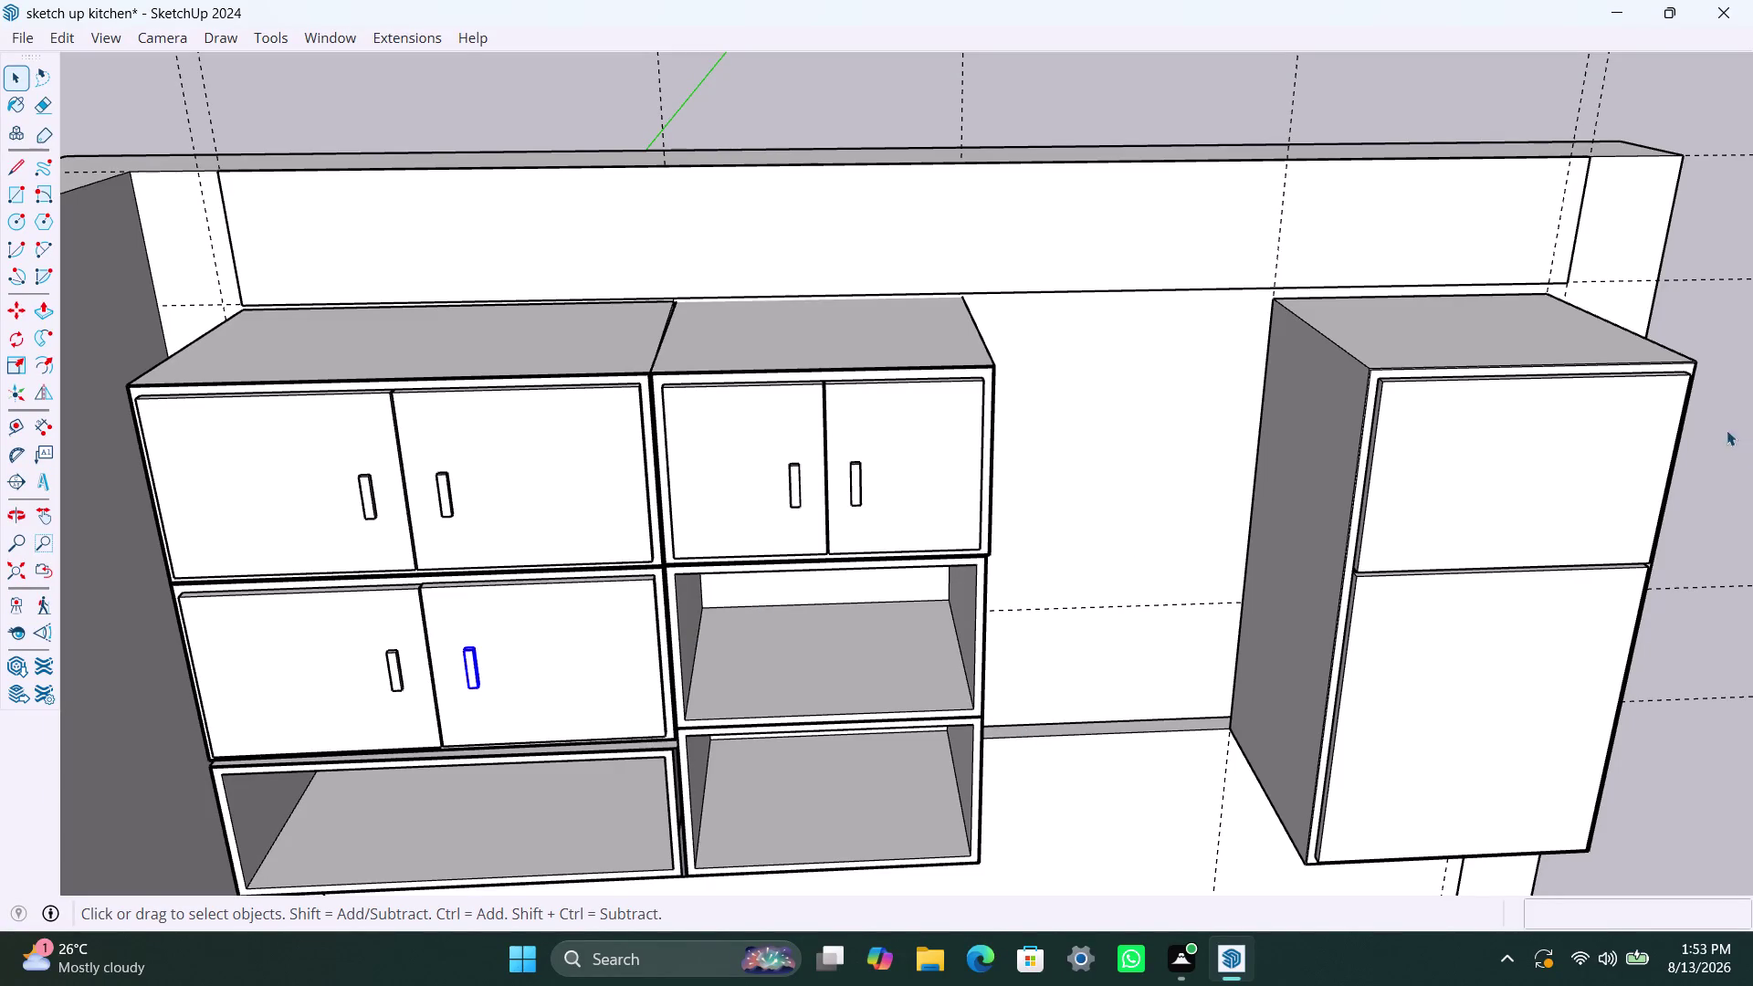
Clear the selection, pan across the wall cabinets and orbit toward the countertop and drawers.
click(1725, 322)
scroll(down, 3)
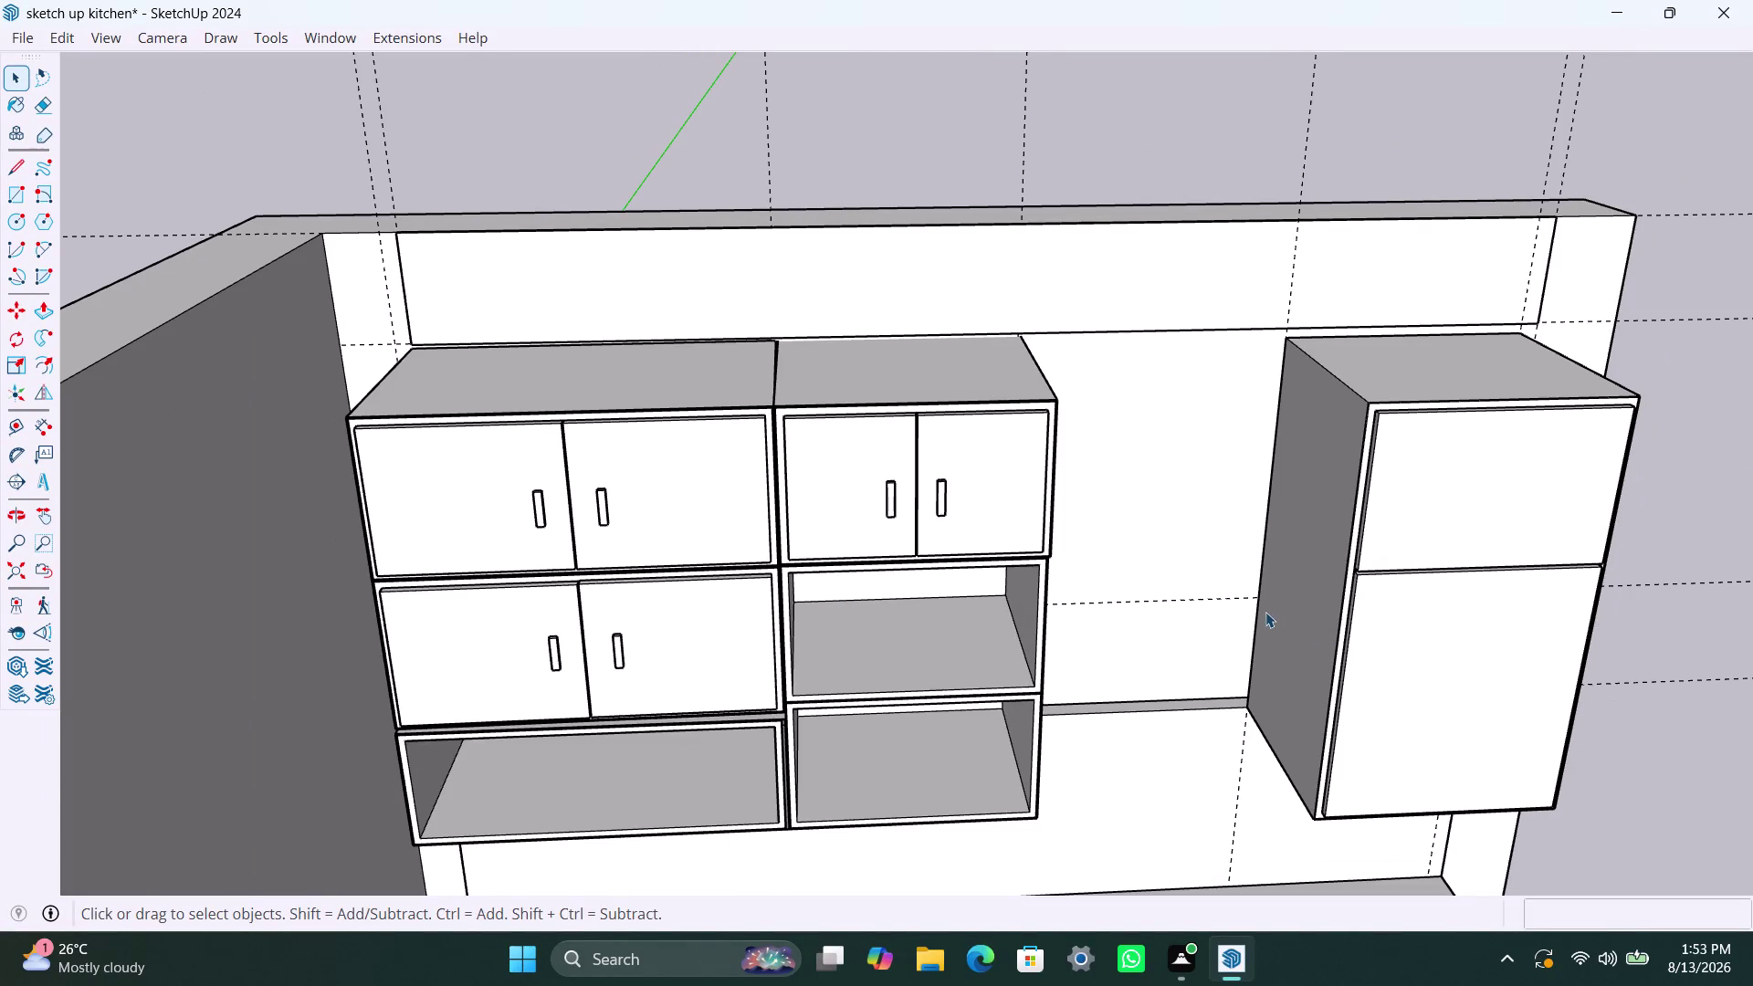
middle_drag(1265, 610, 1010, 545)
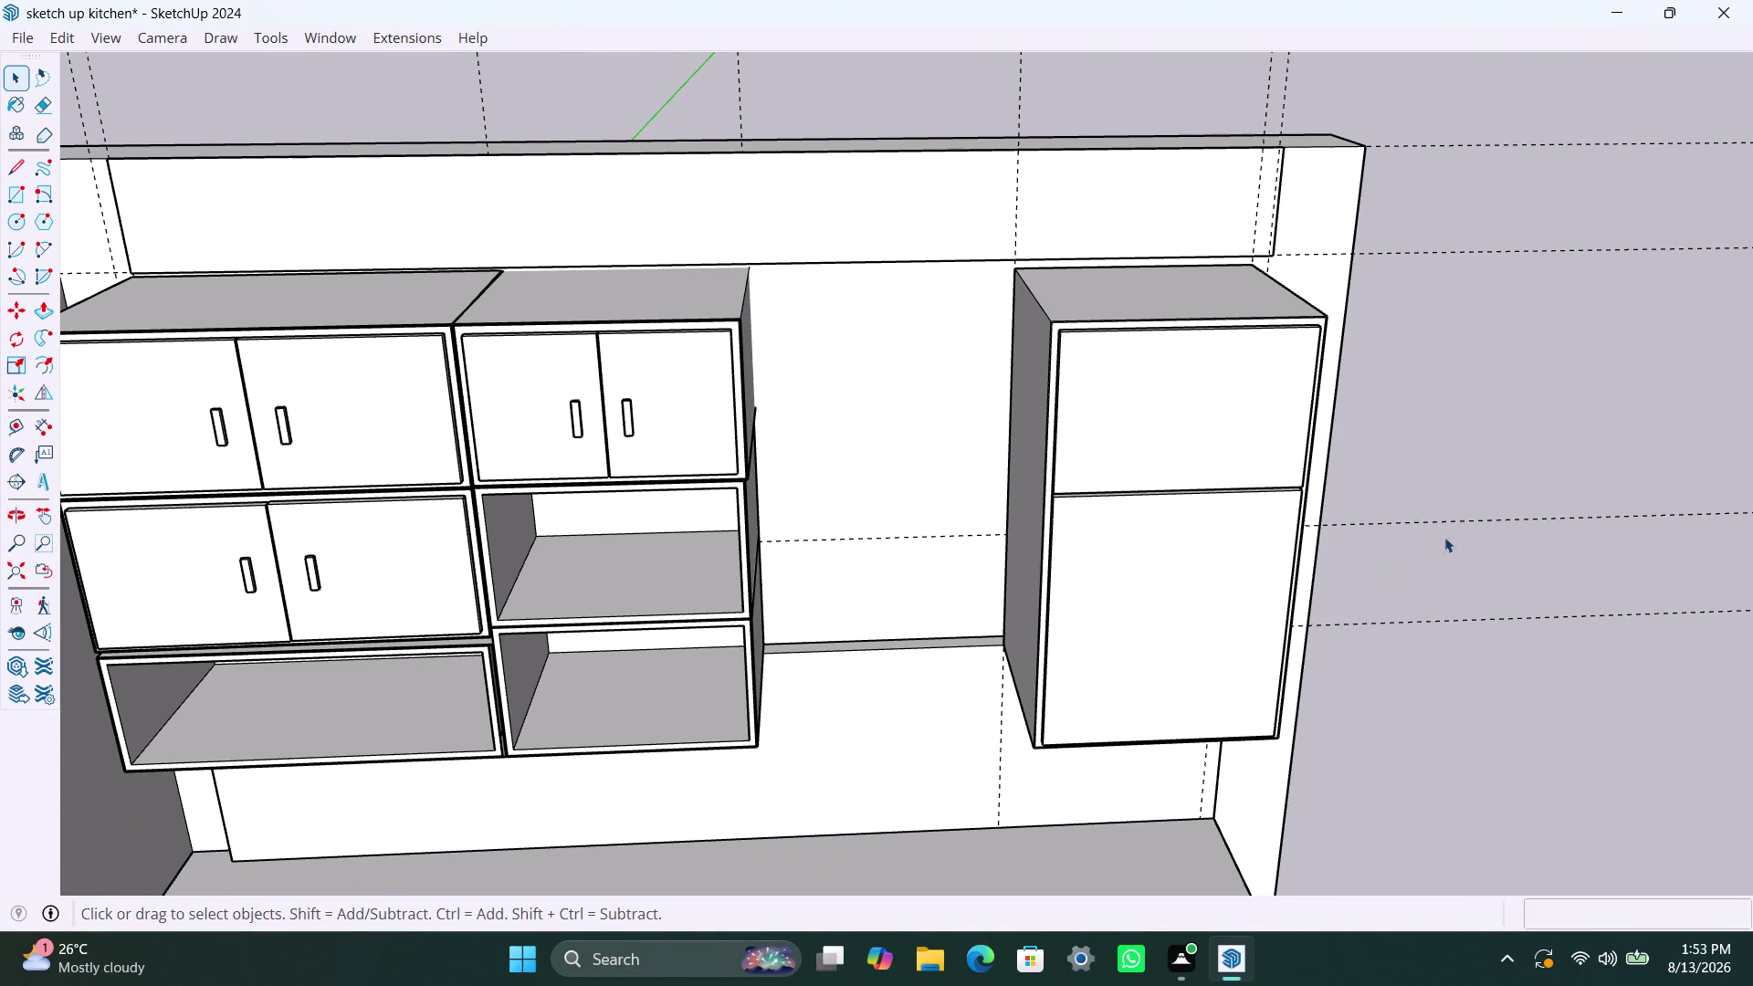
scroll(up, 3)
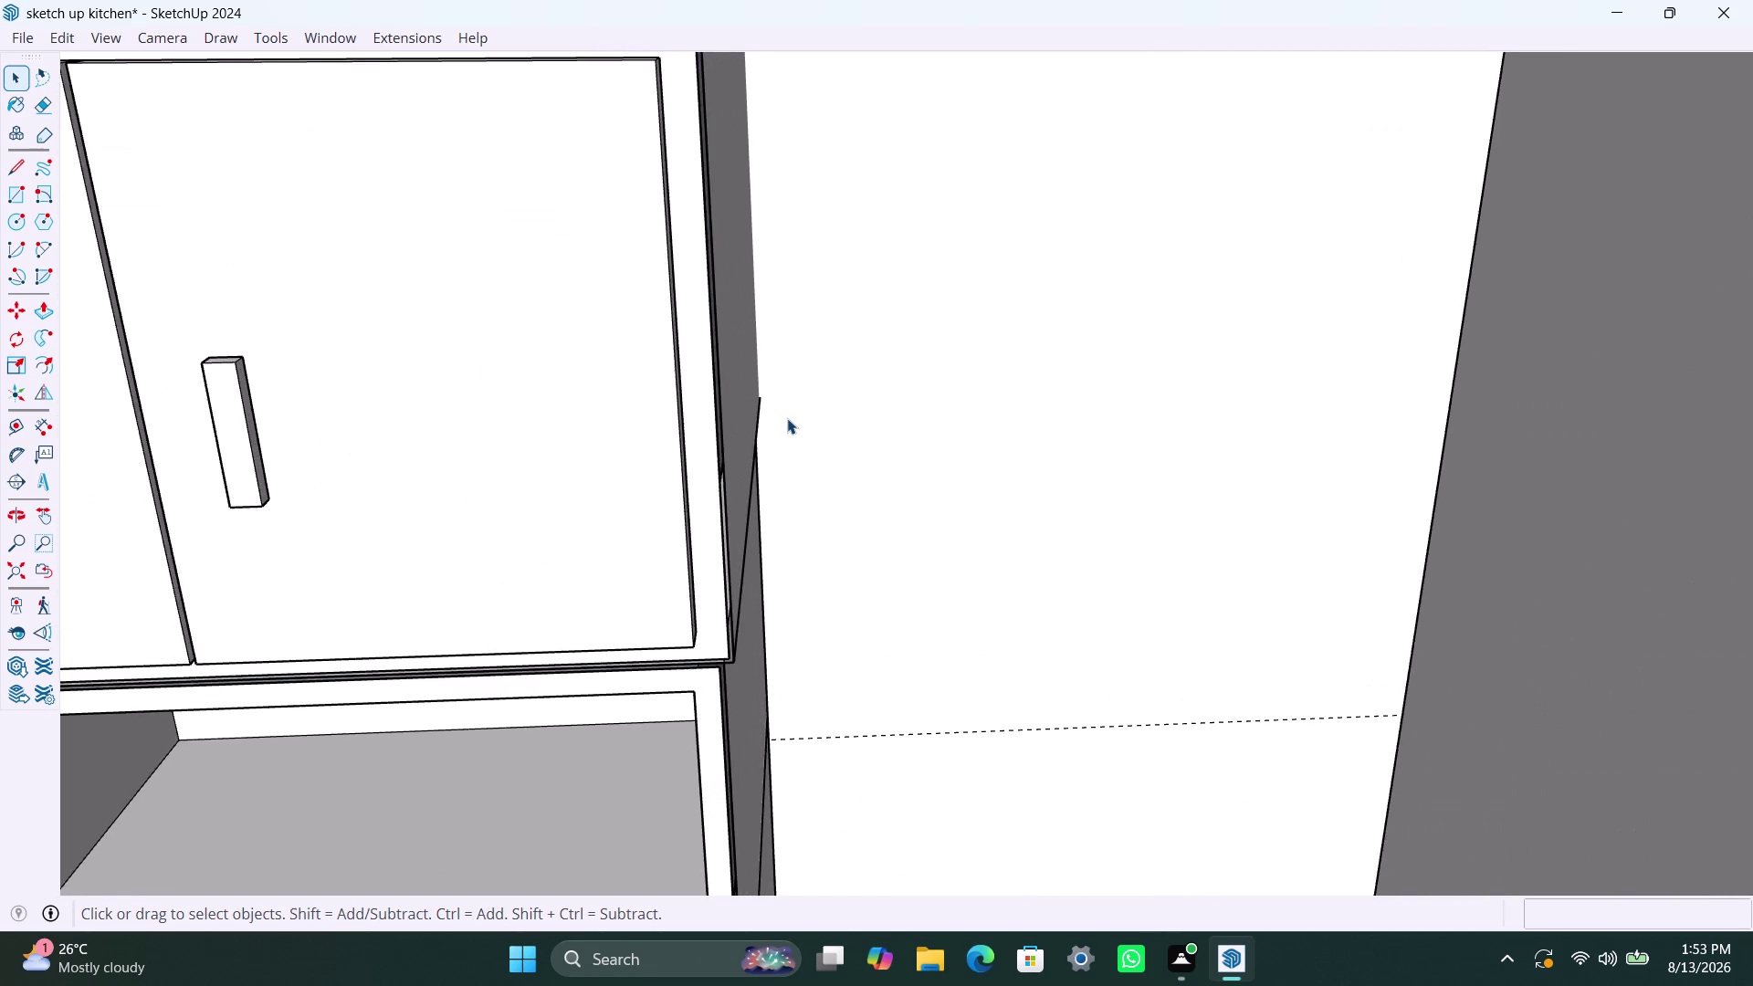
scroll(down, 3)
scroll(down, 3)
scroll(down, 3)
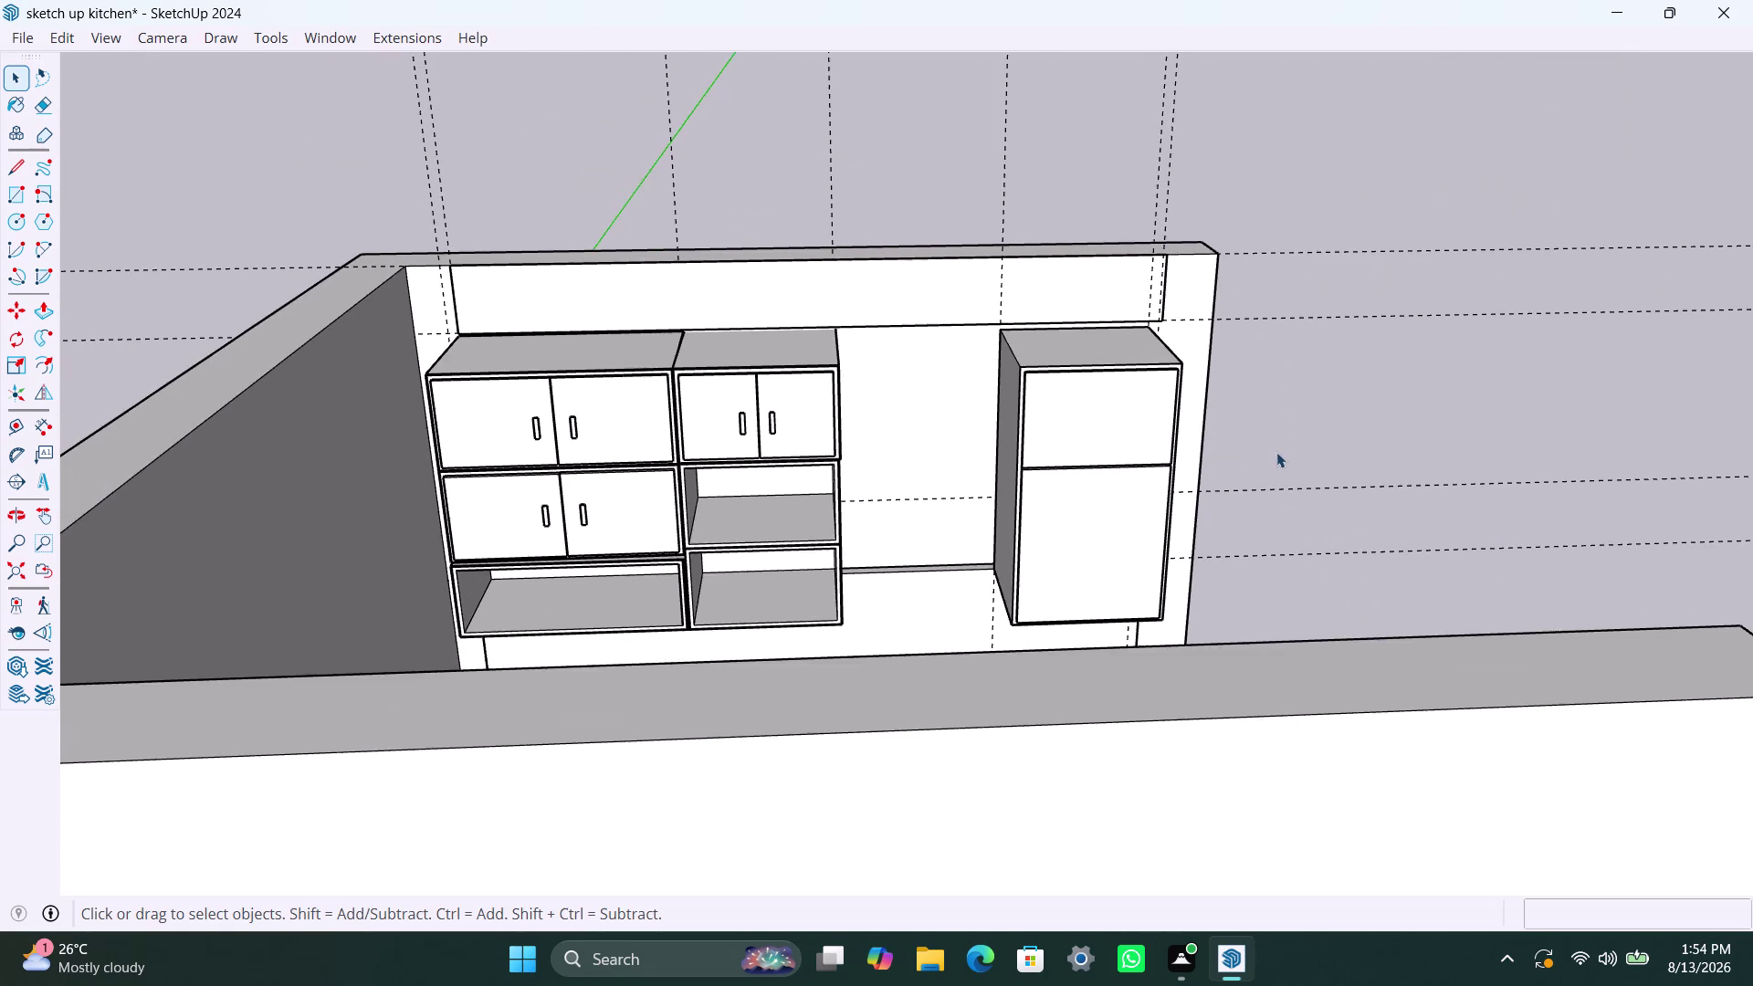
middle_drag(1277, 452, 1159, 544)
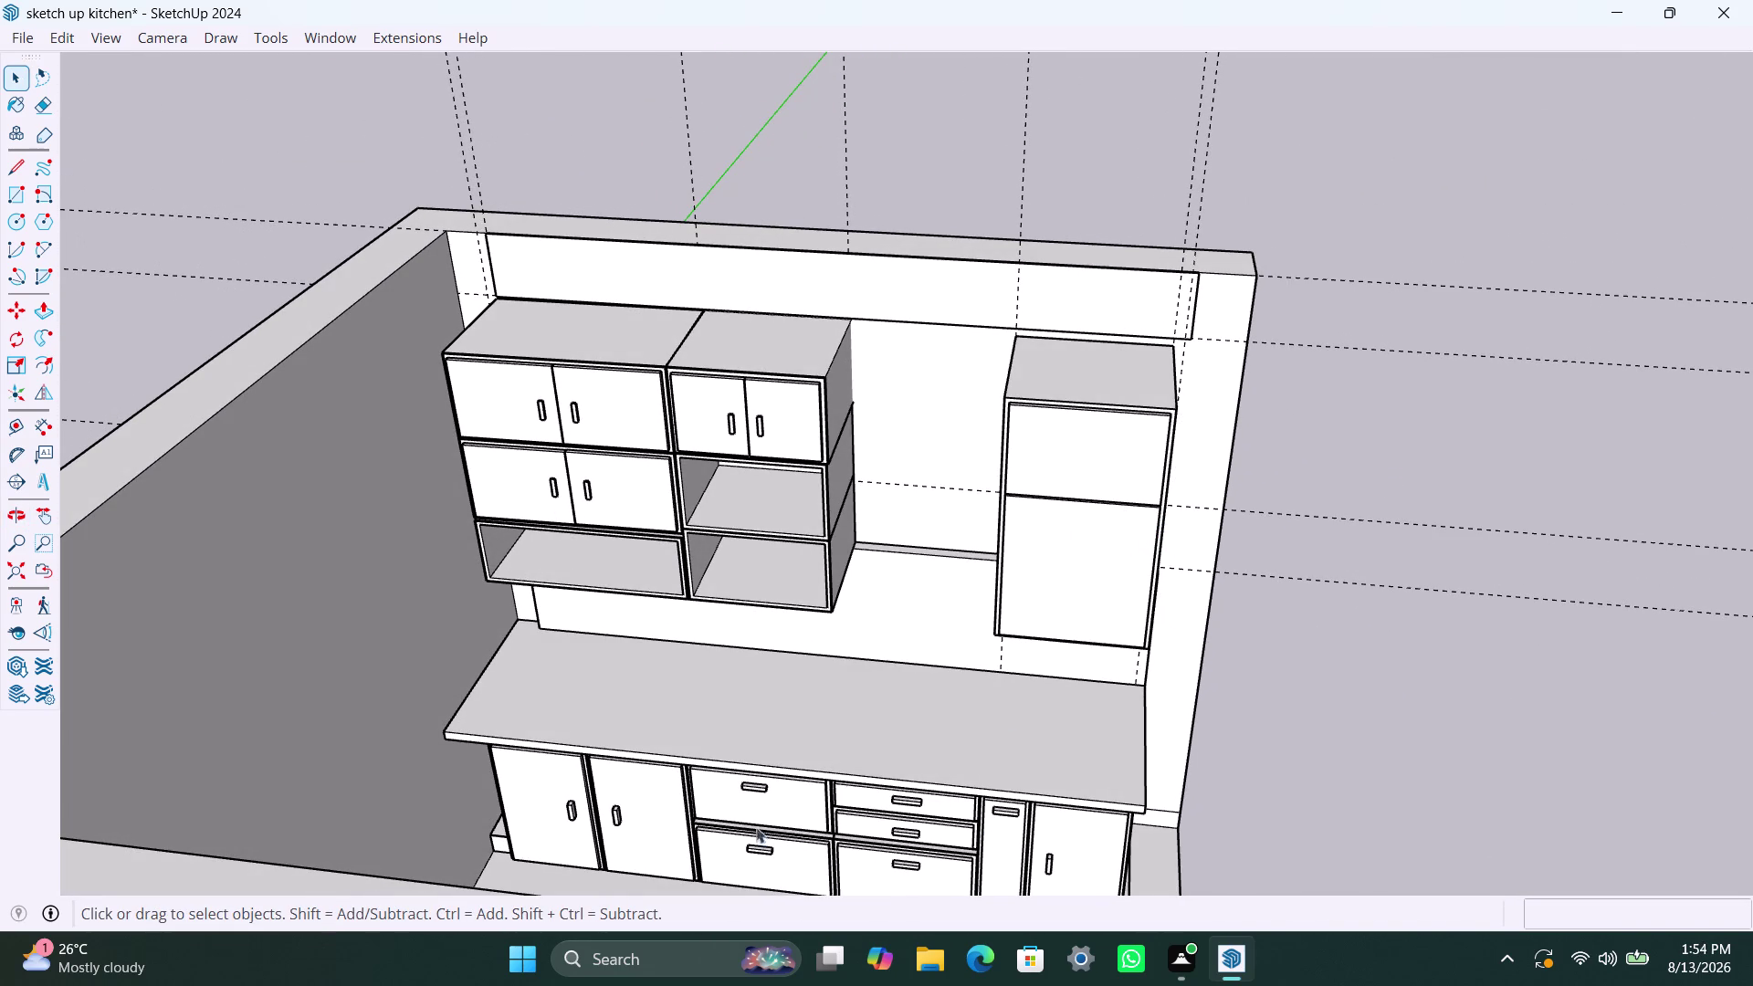
Orbit higher for an overview of the kitchen and bring up the Edit menu.
scroll(down, 3)
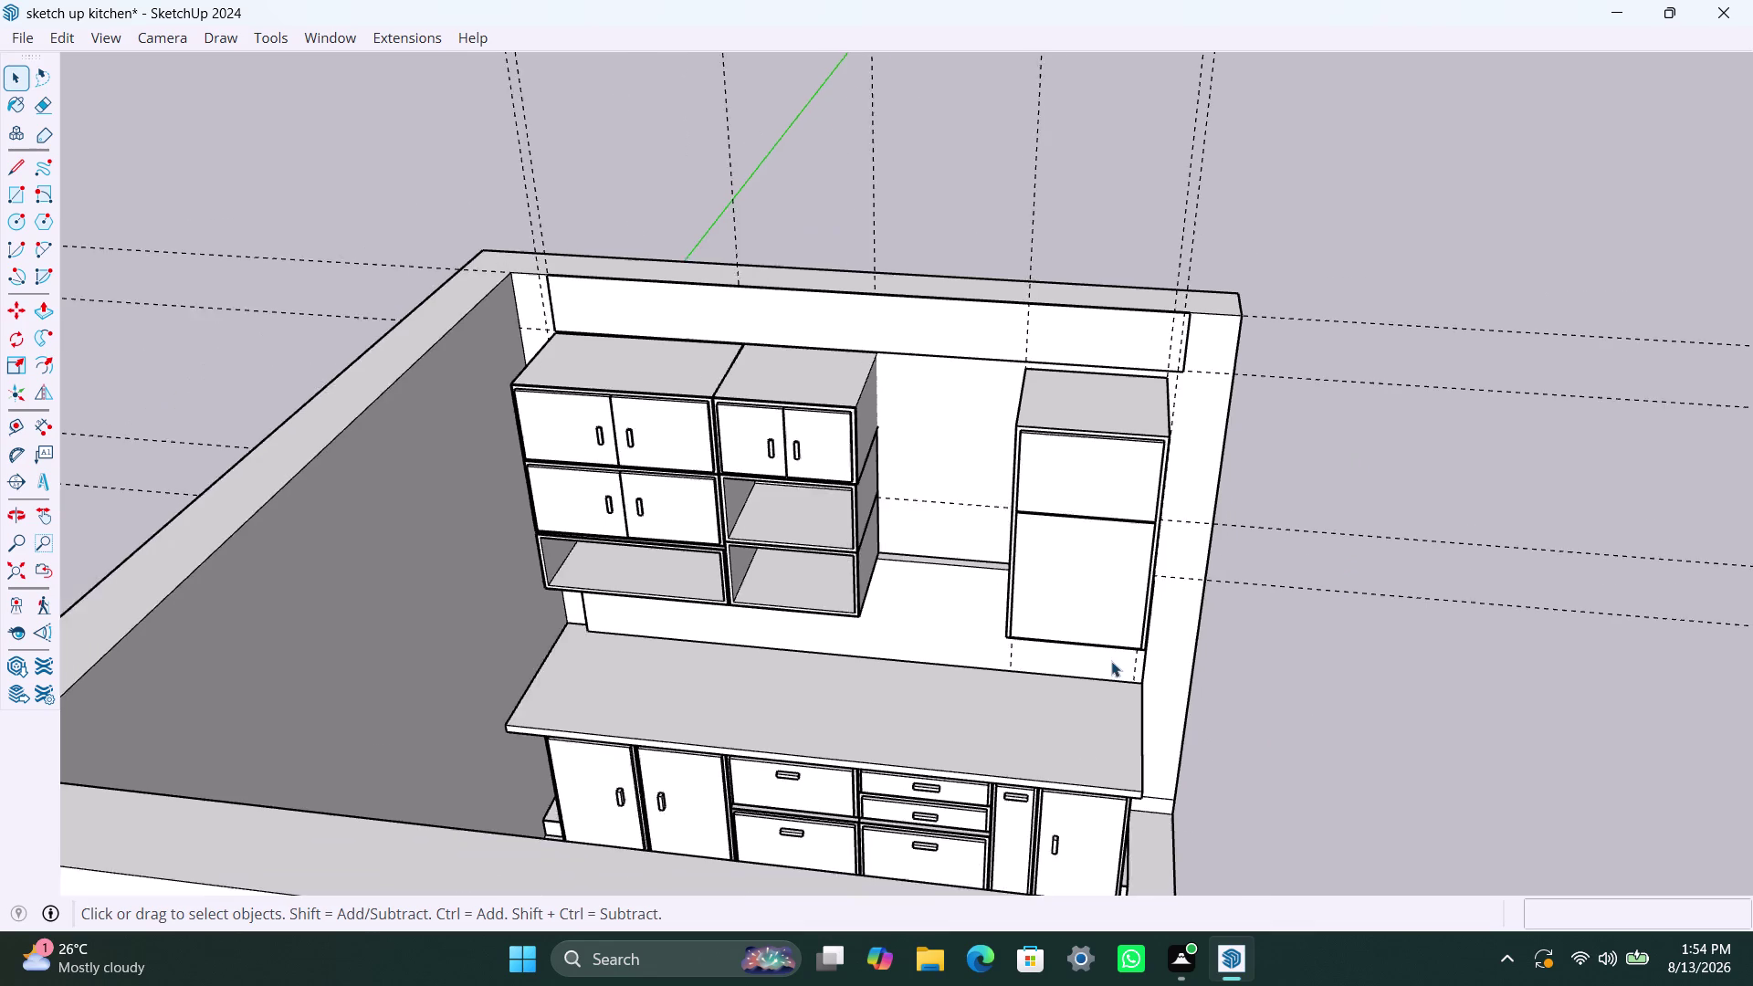
middle_drag(1111, 662, 1188, 700)
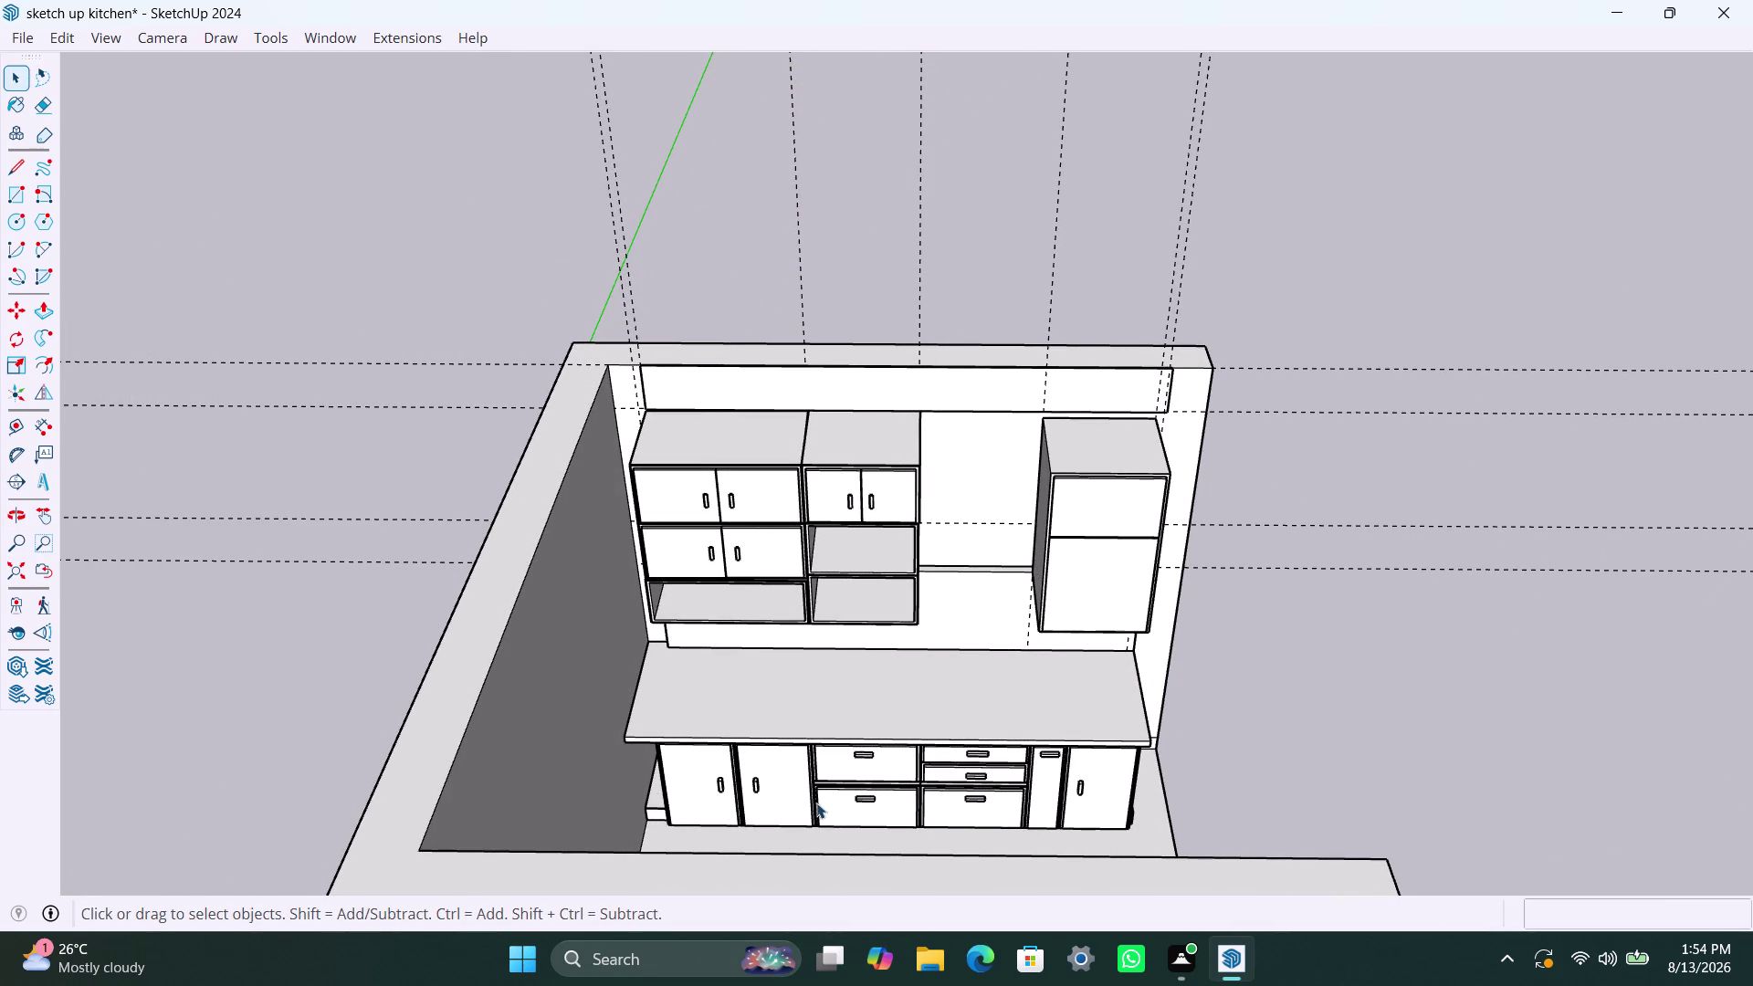
scroll(up, 3)
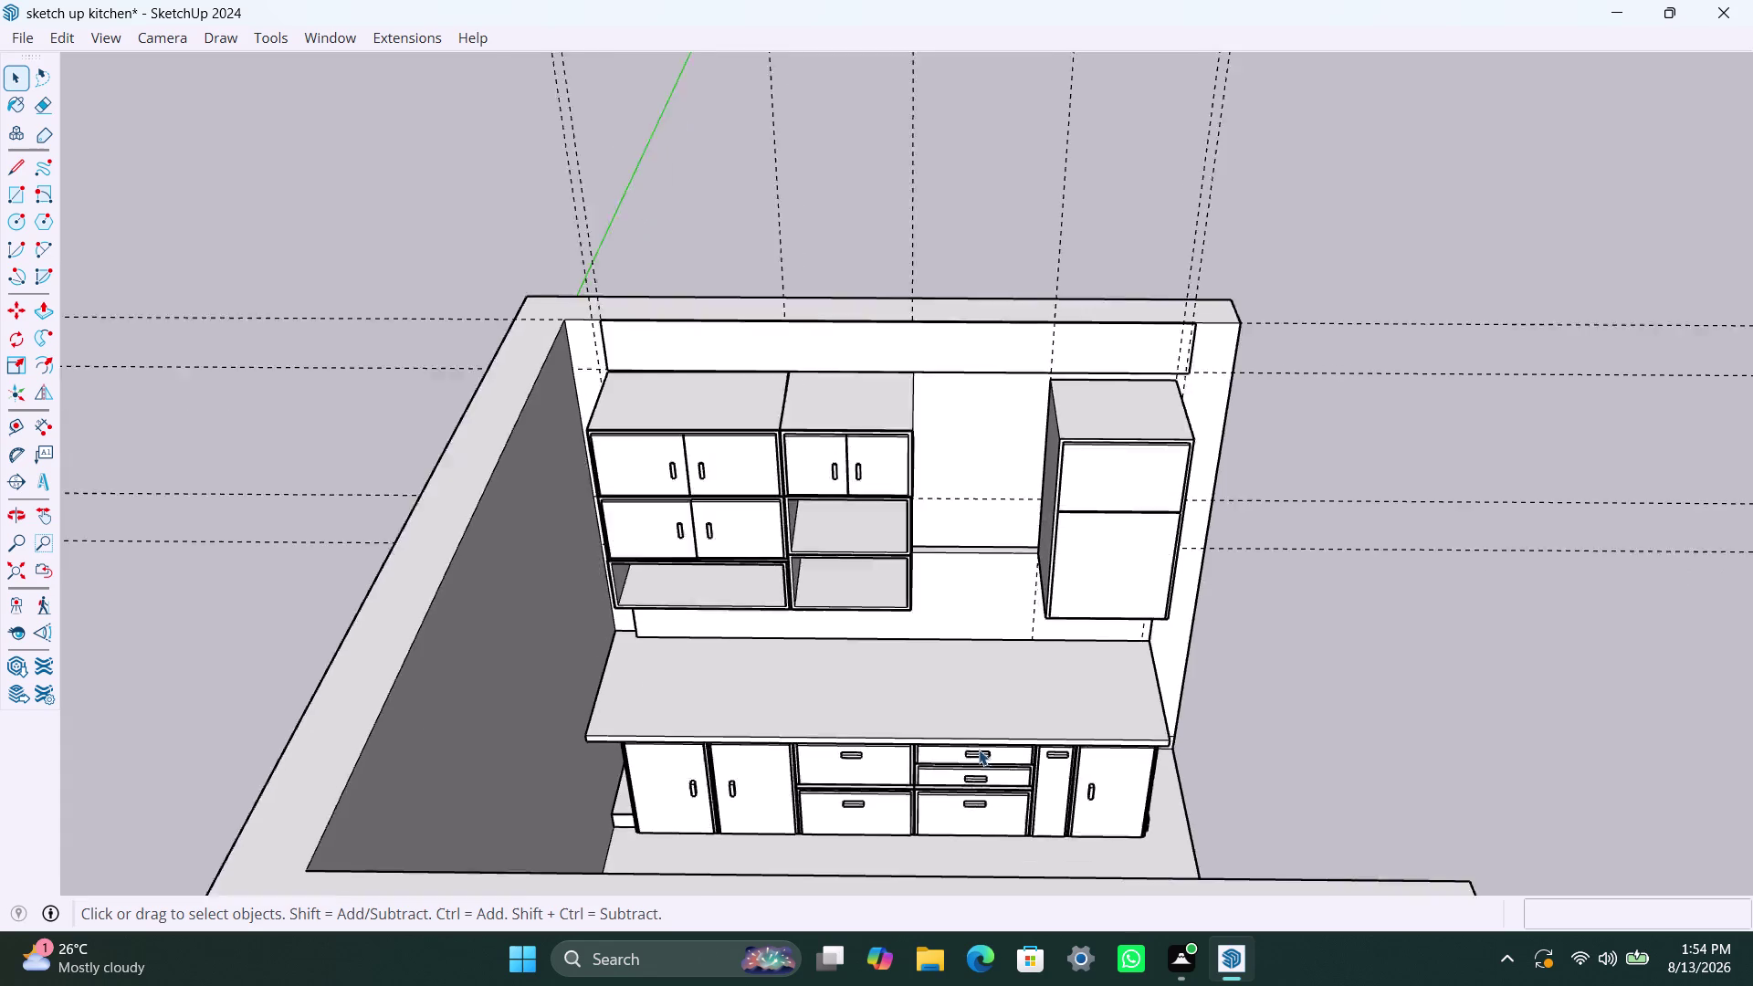
scroll(up, 3)
scroll(down, 3)
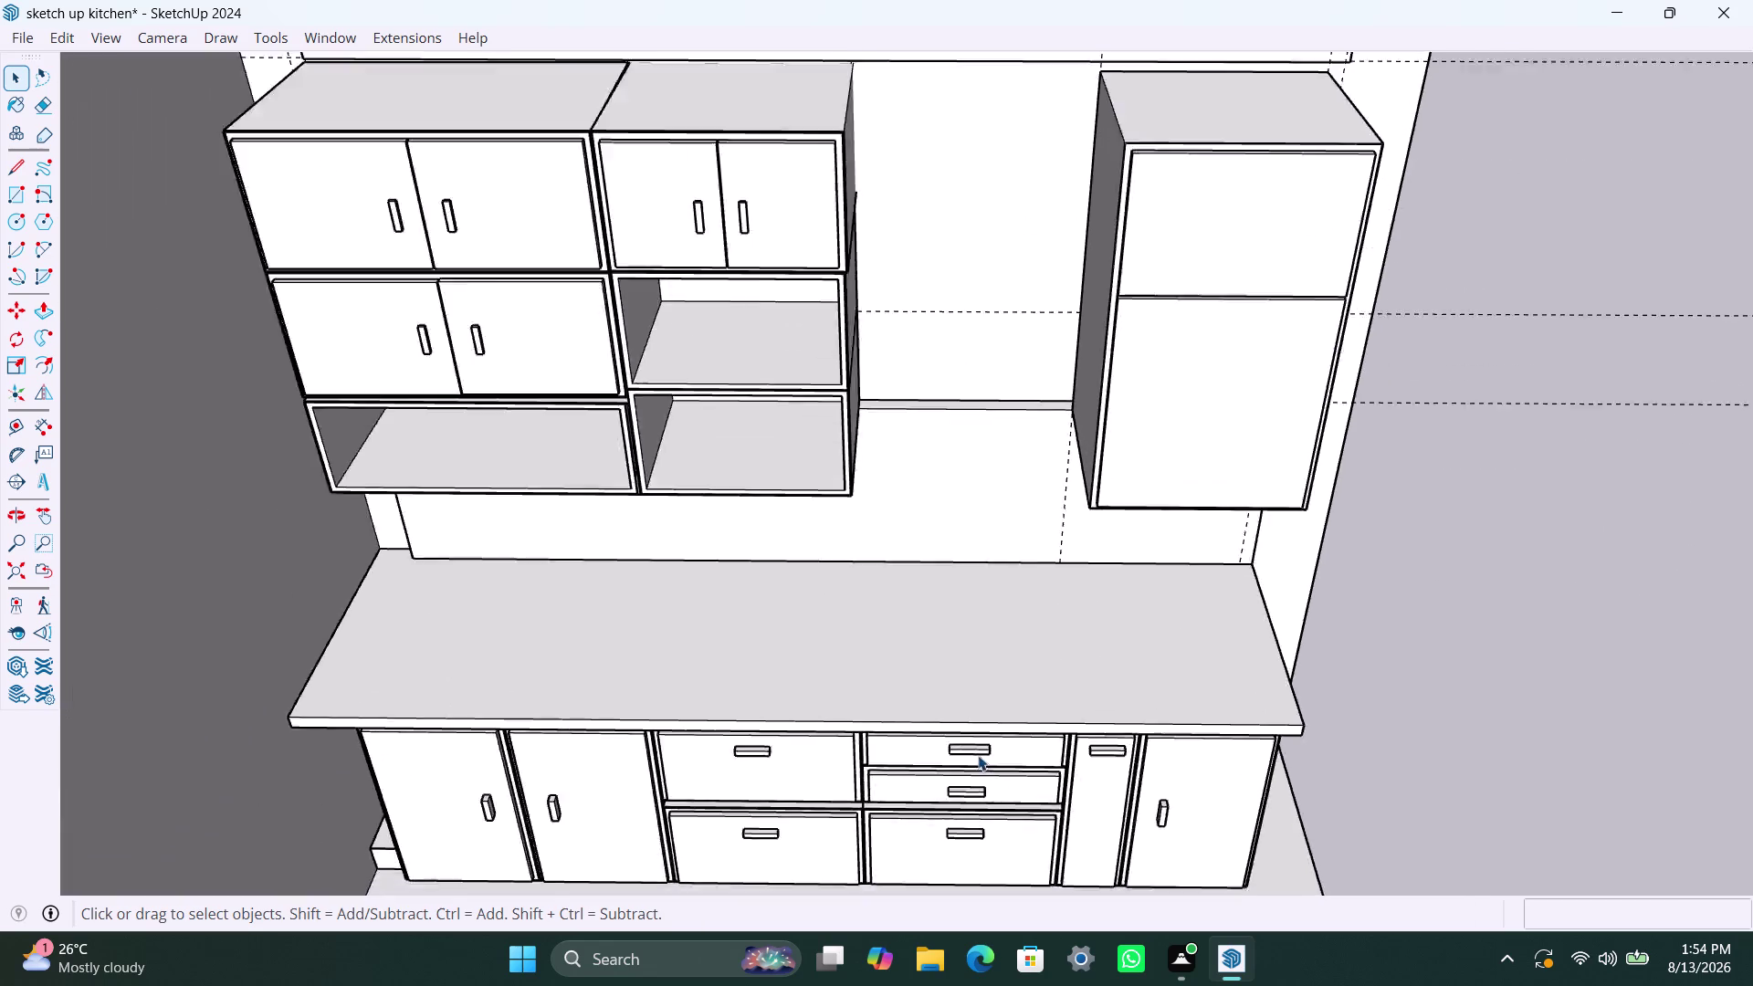
scroll(down, 3)
click(1345, 715)
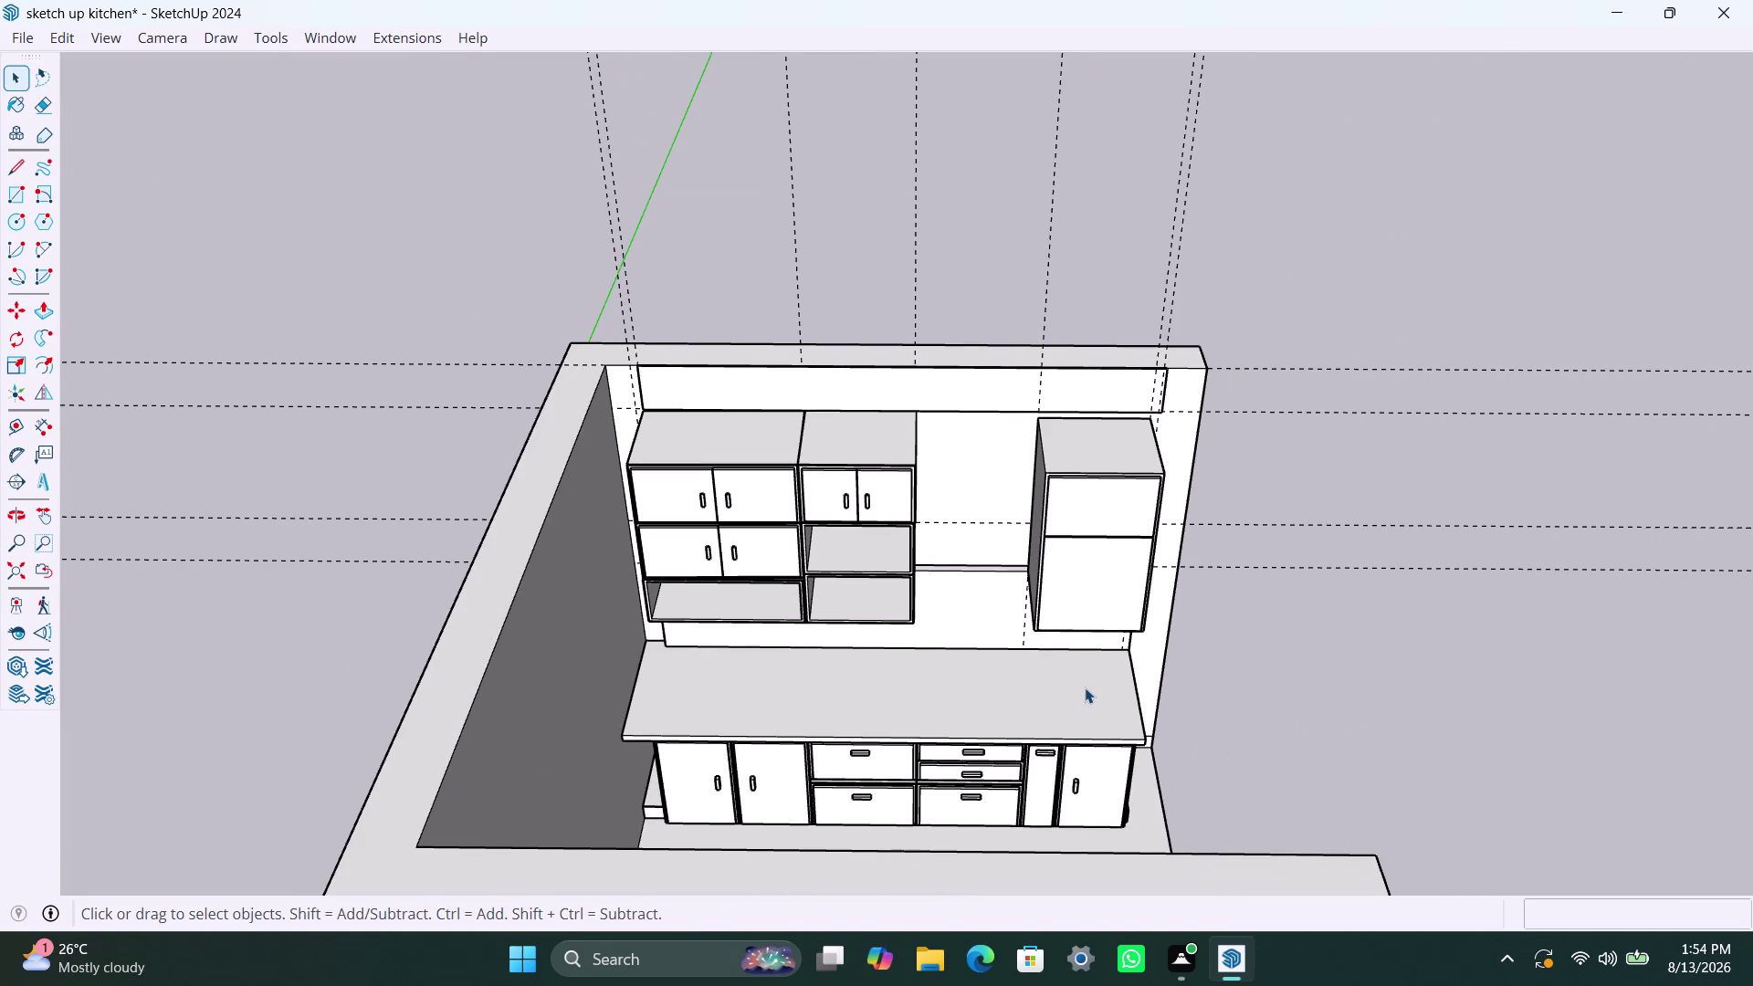
scroll(down, 3)
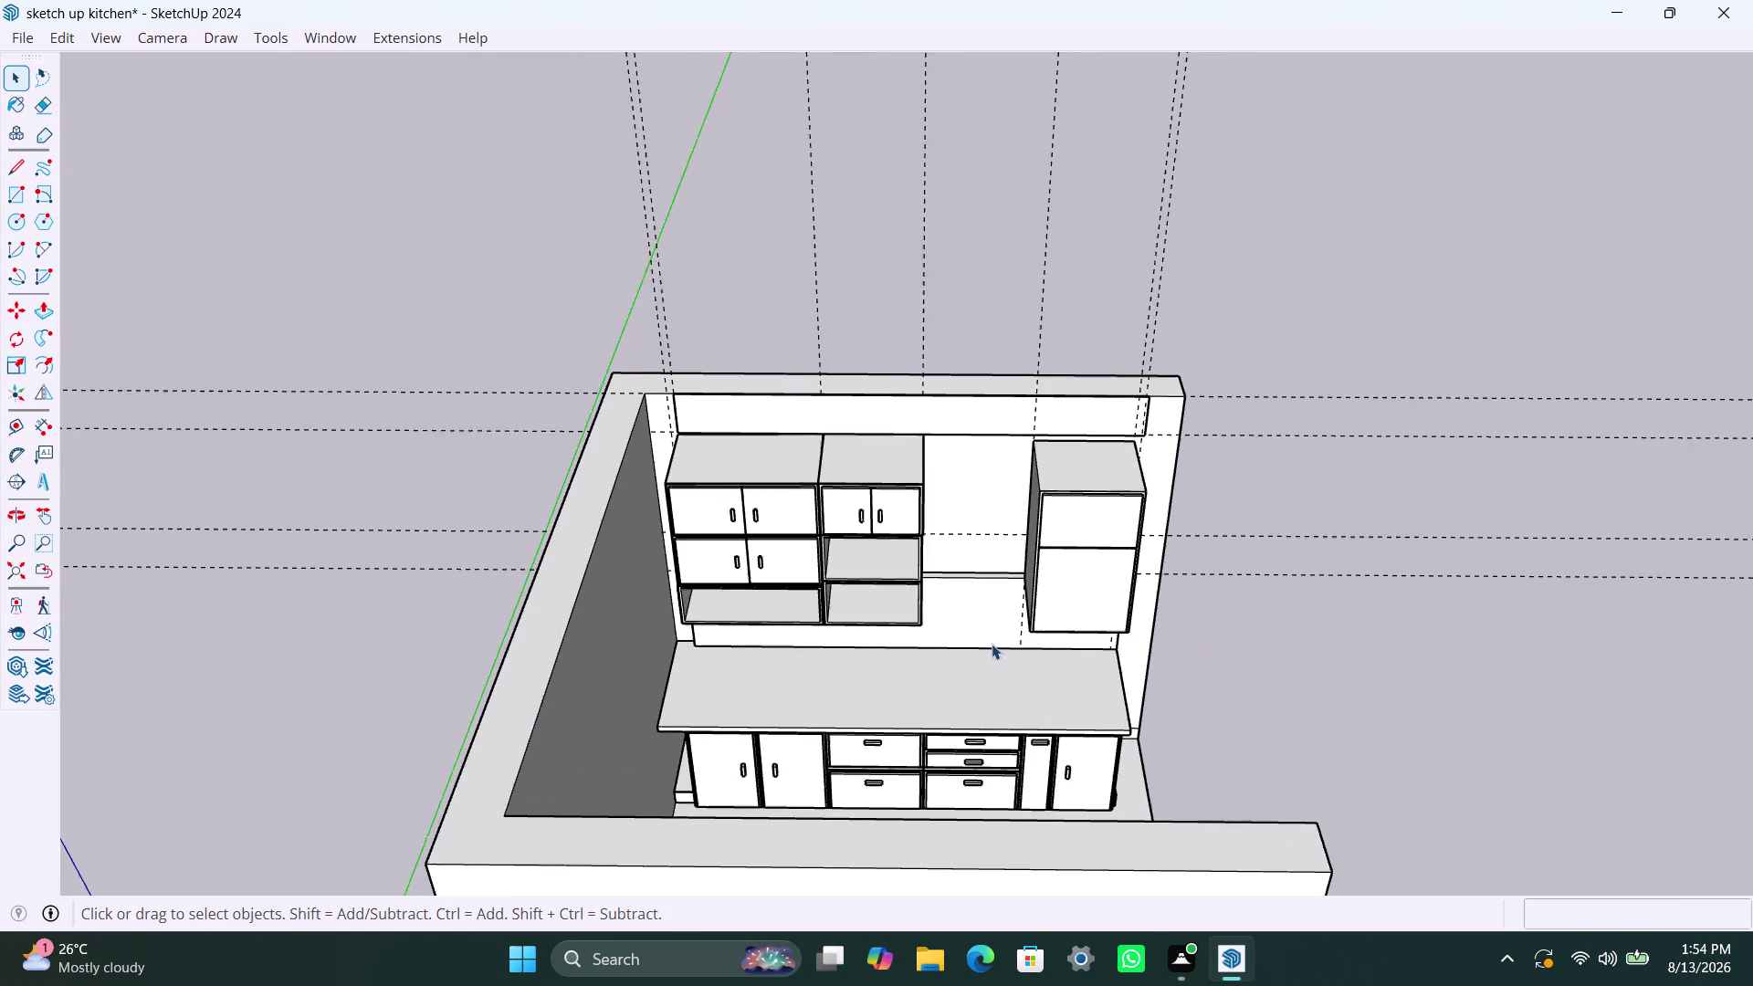
click(1343, 331)
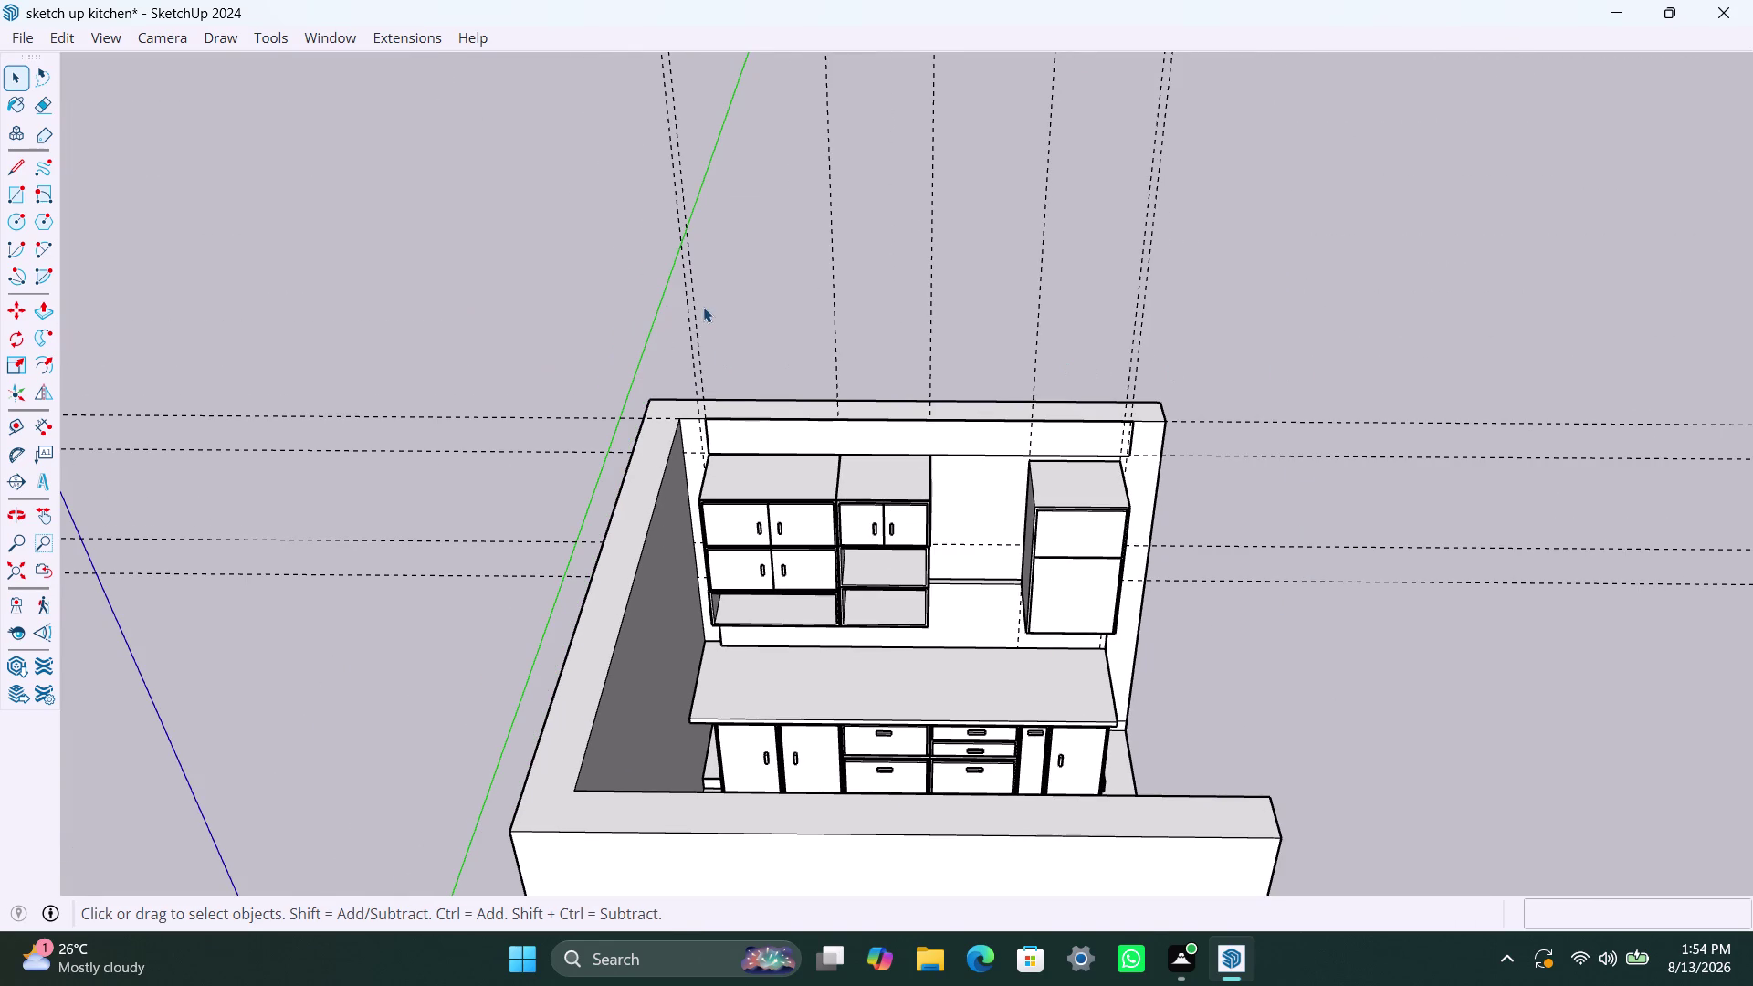
click(71, 41)
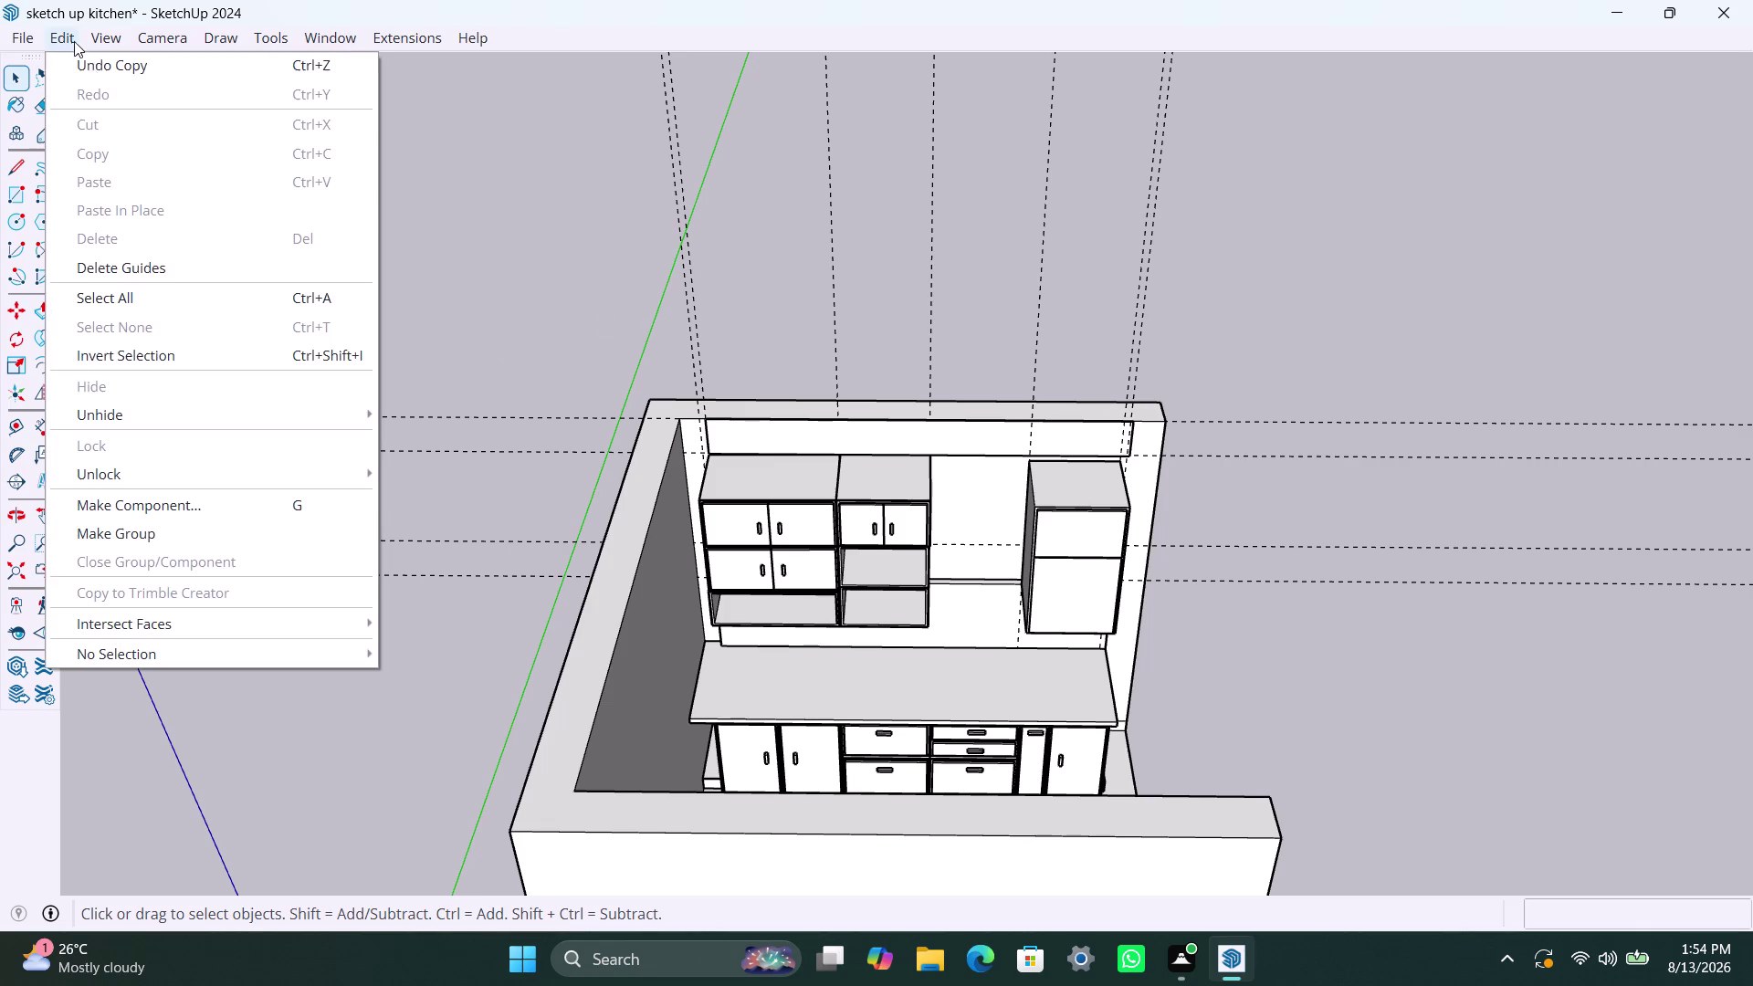
Delete all dashed guides, then orbit toward the wall cabinets and tall unit.
click(178, 265)
click(1246, 392)
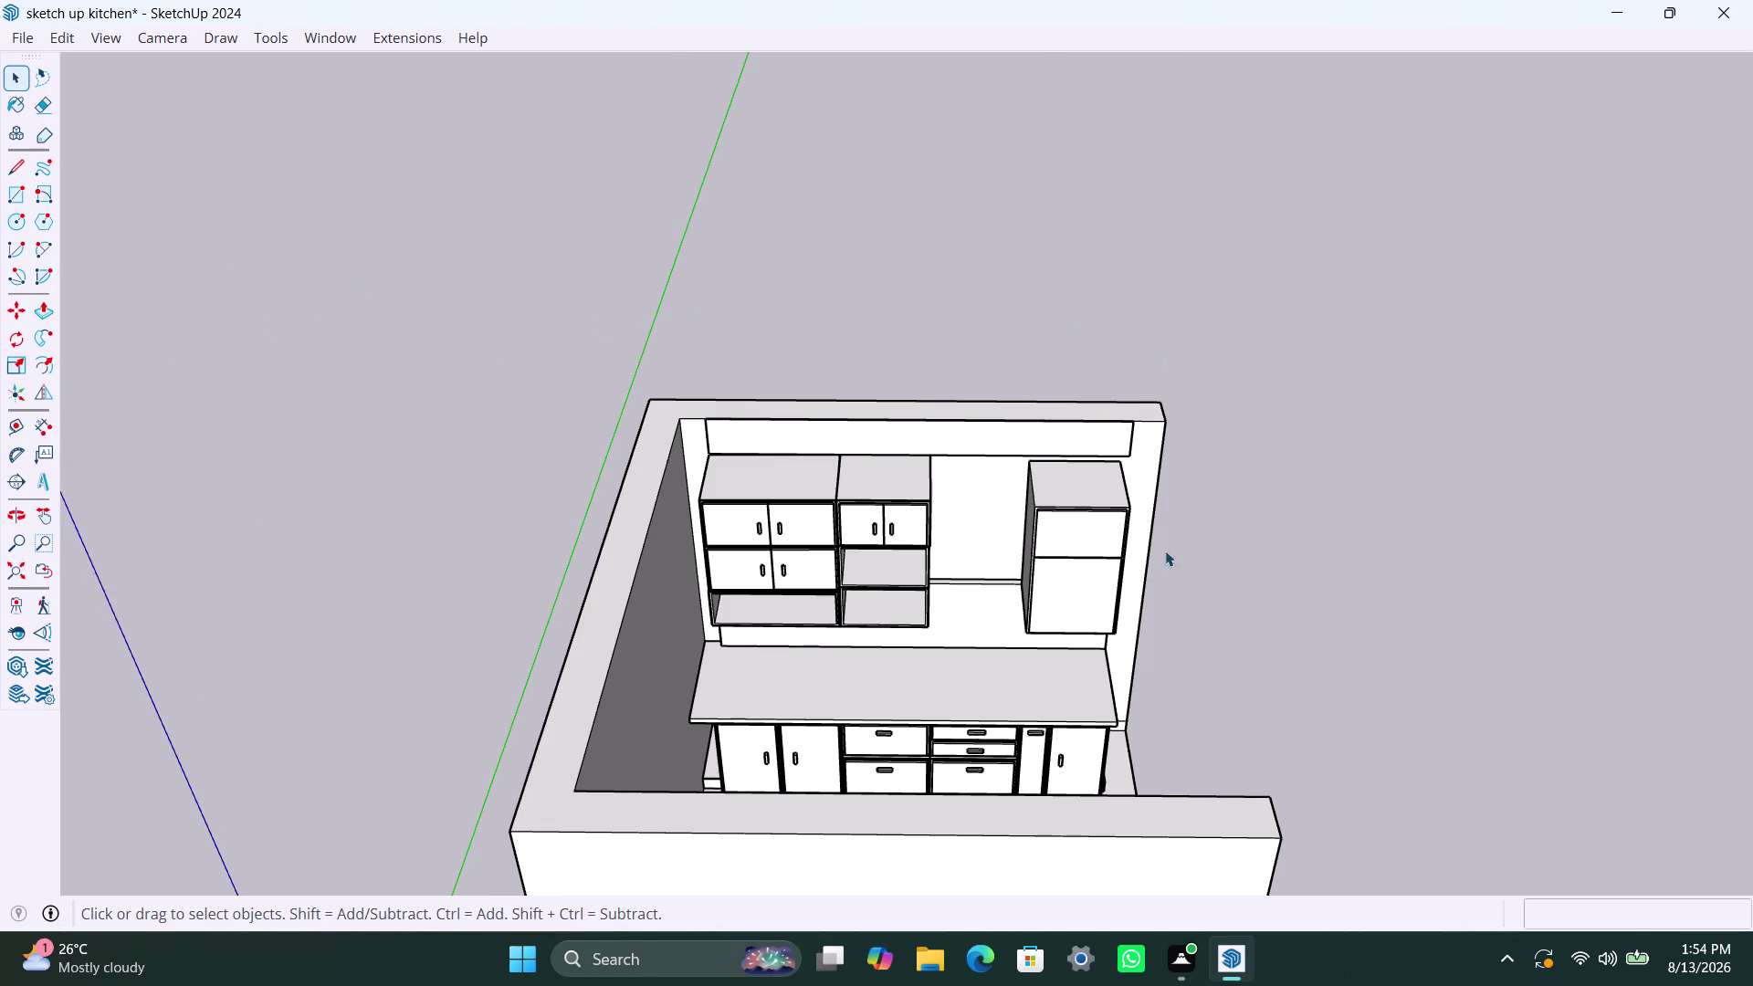
scroll(up, 3)
middle_drag(1323, 501, 1166, 367)
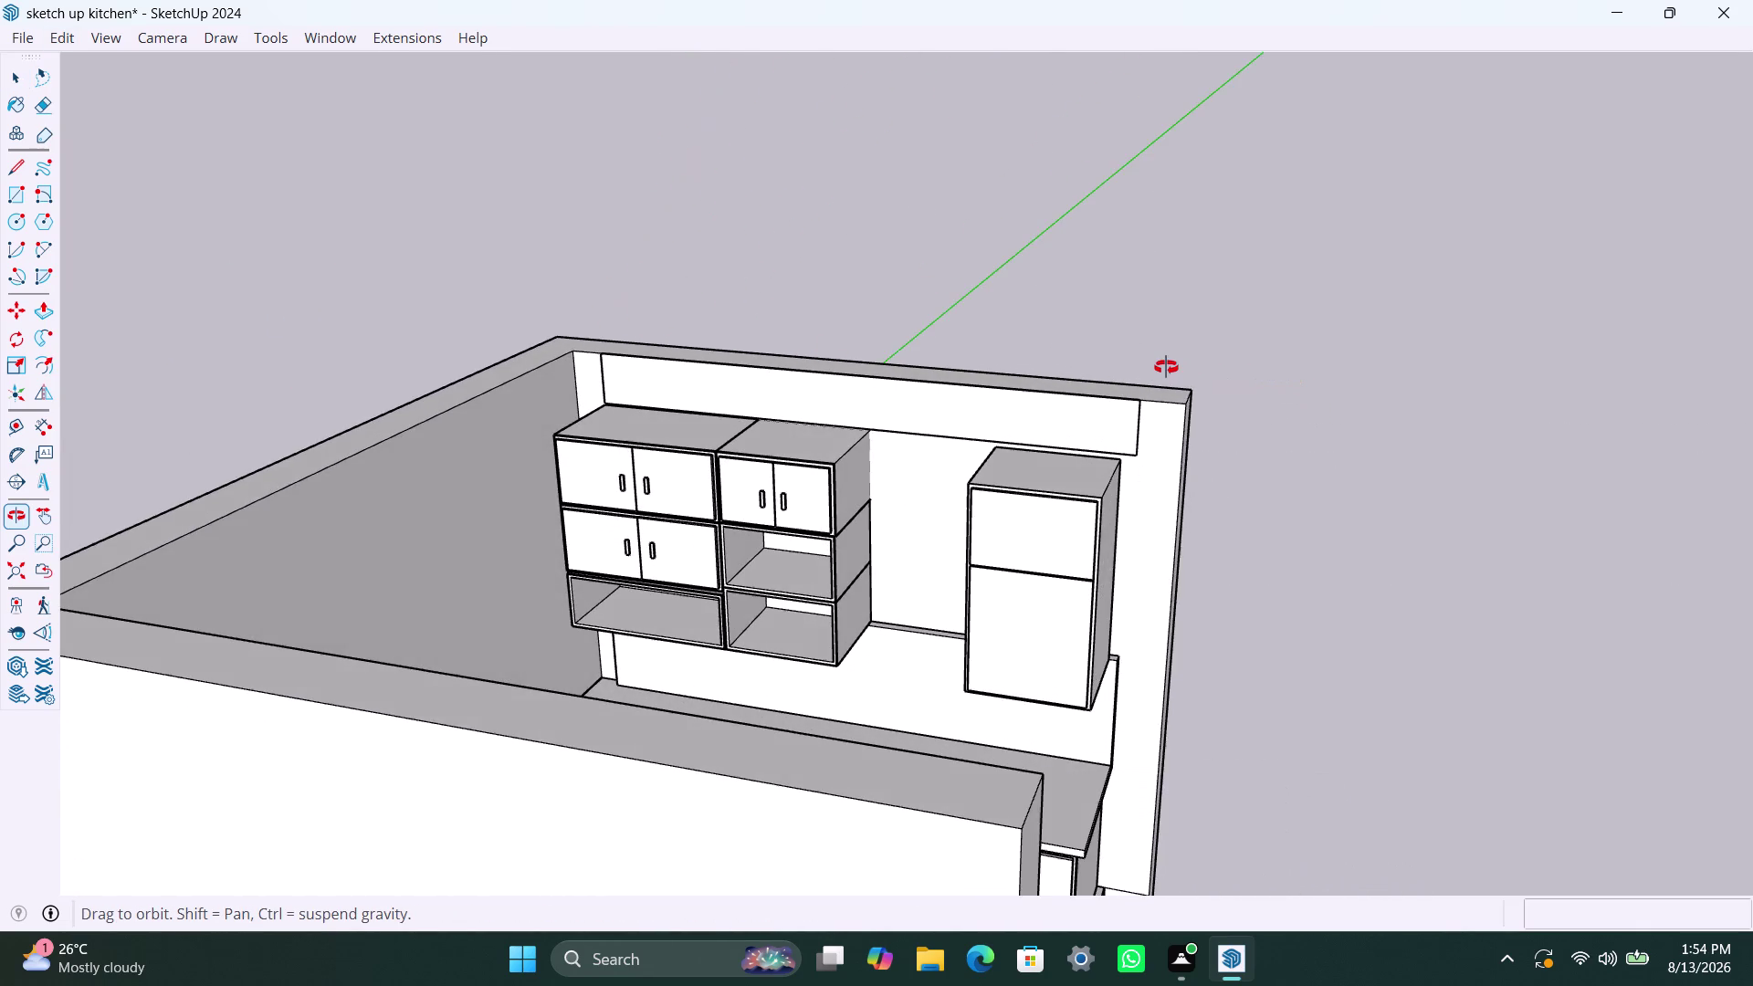
middle_drag(1166, 368, 1192, 367)
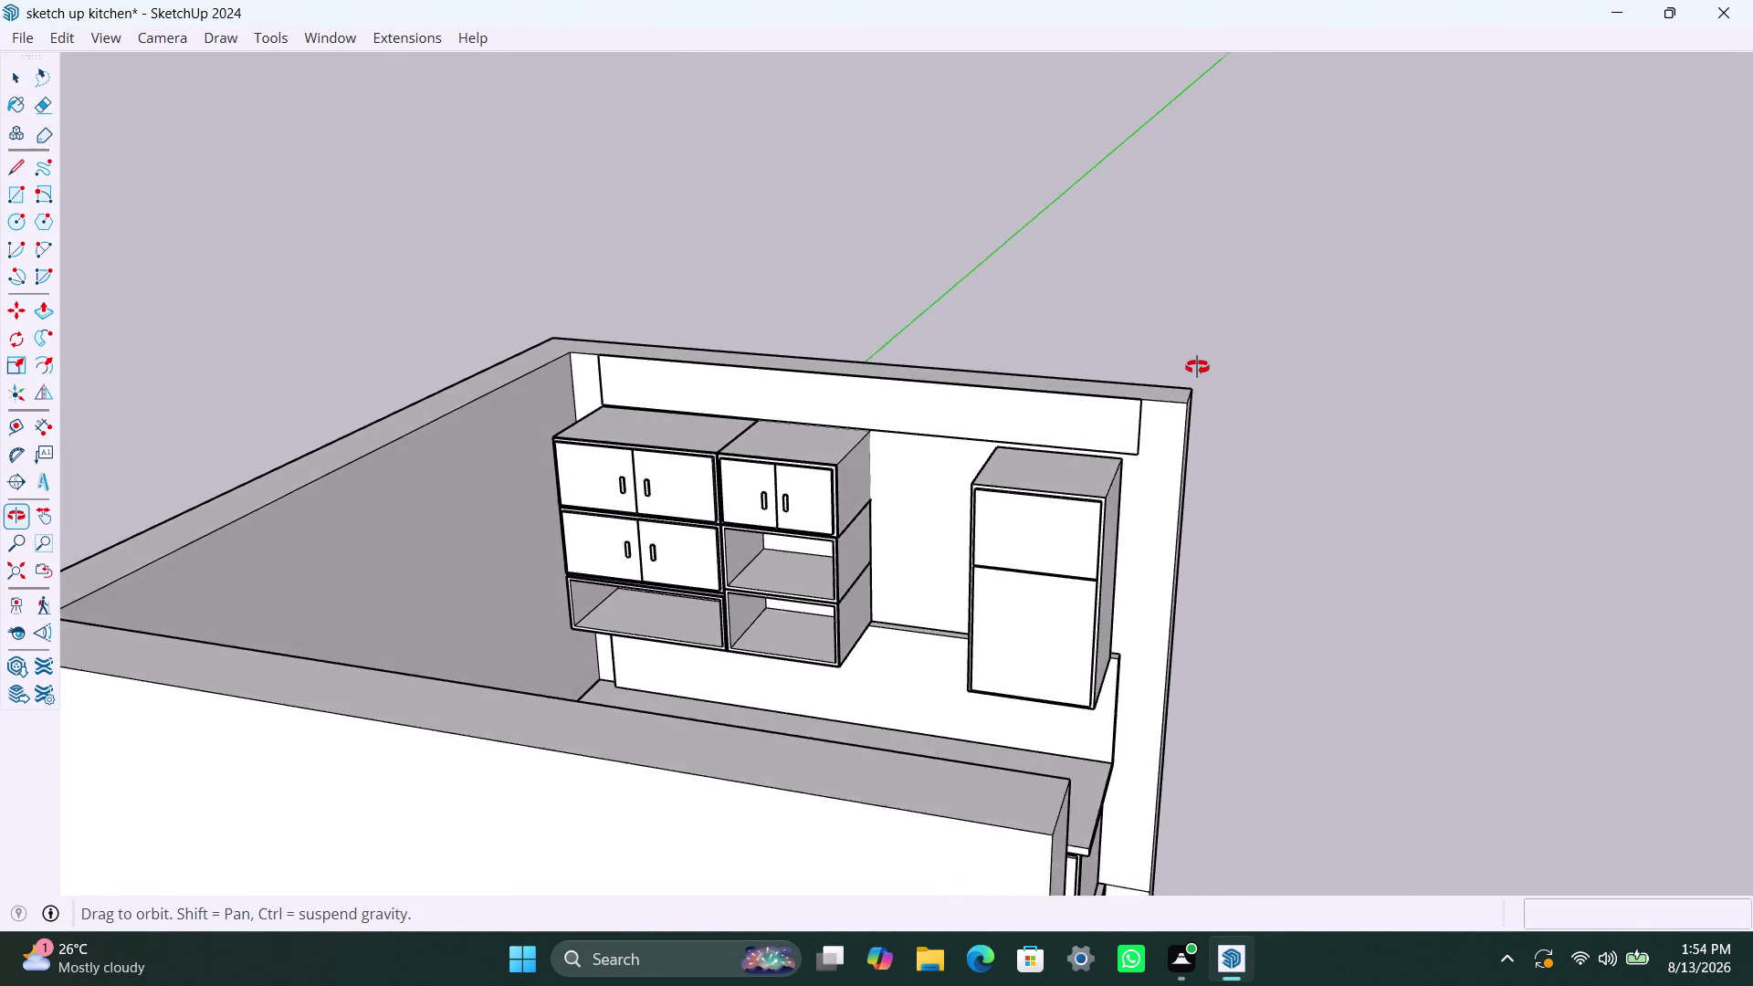
middle_drag(1193, 367, 973, 287)
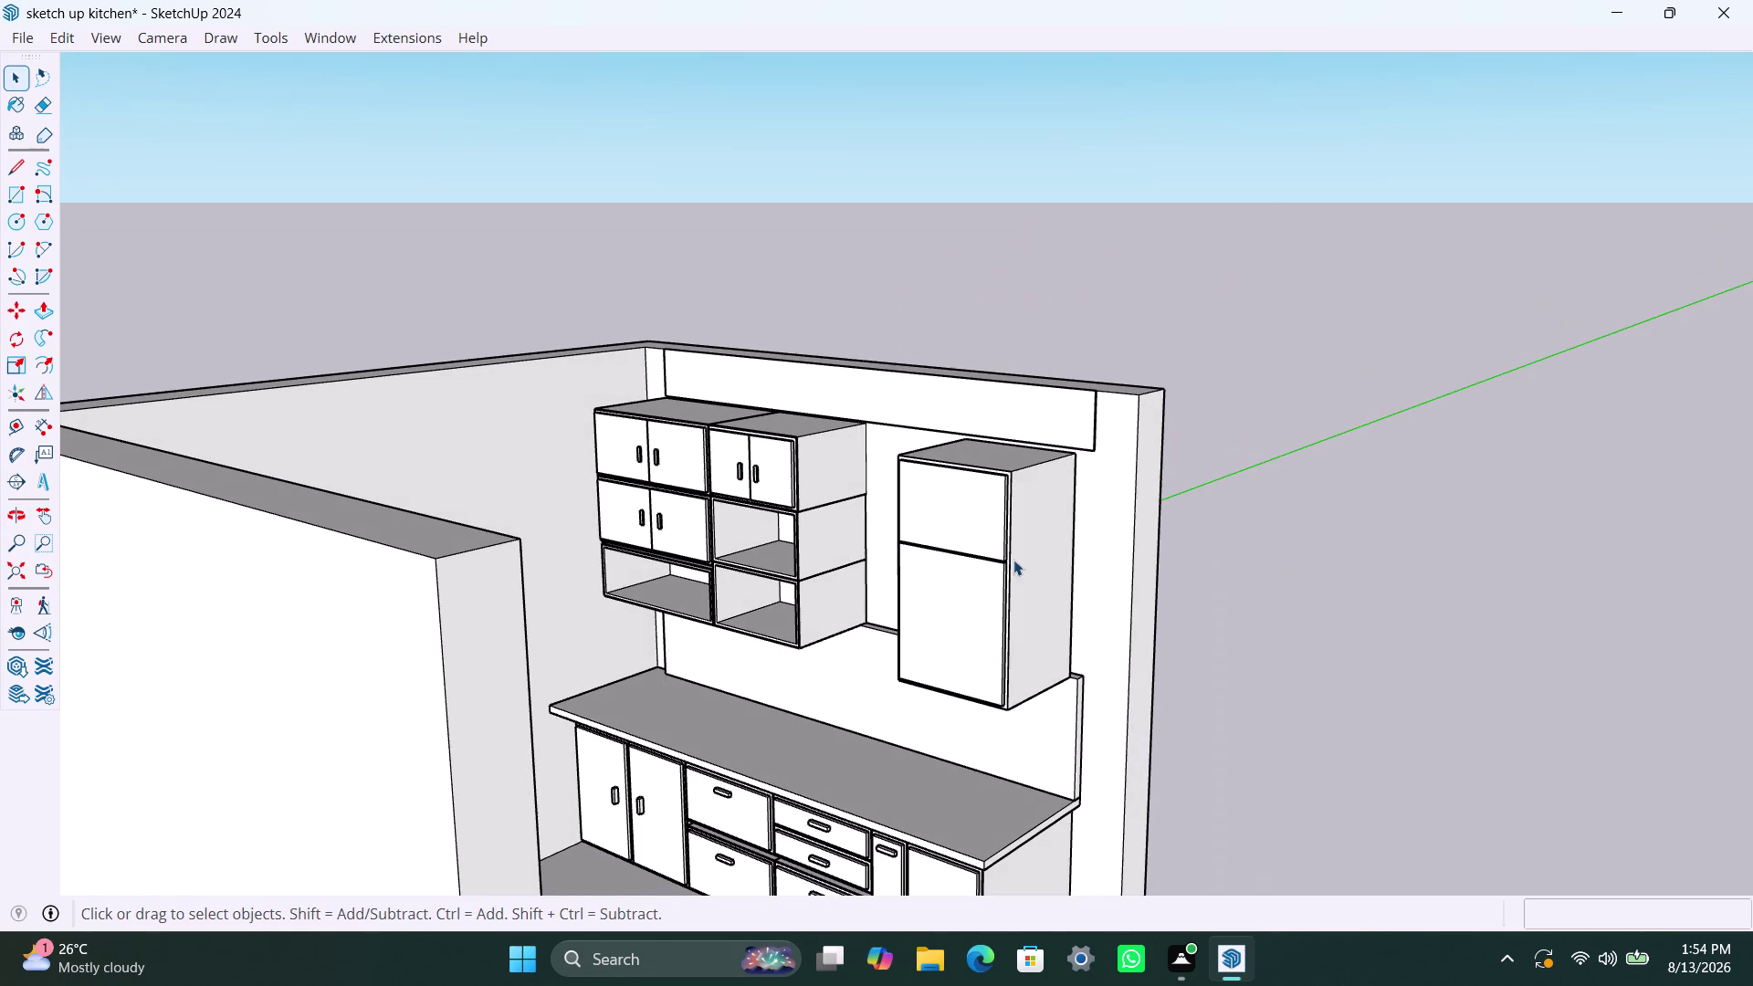
Select the tall unit and nudge it a short distance from its lower back corner.
click(1017, 567)
click(982, 527)
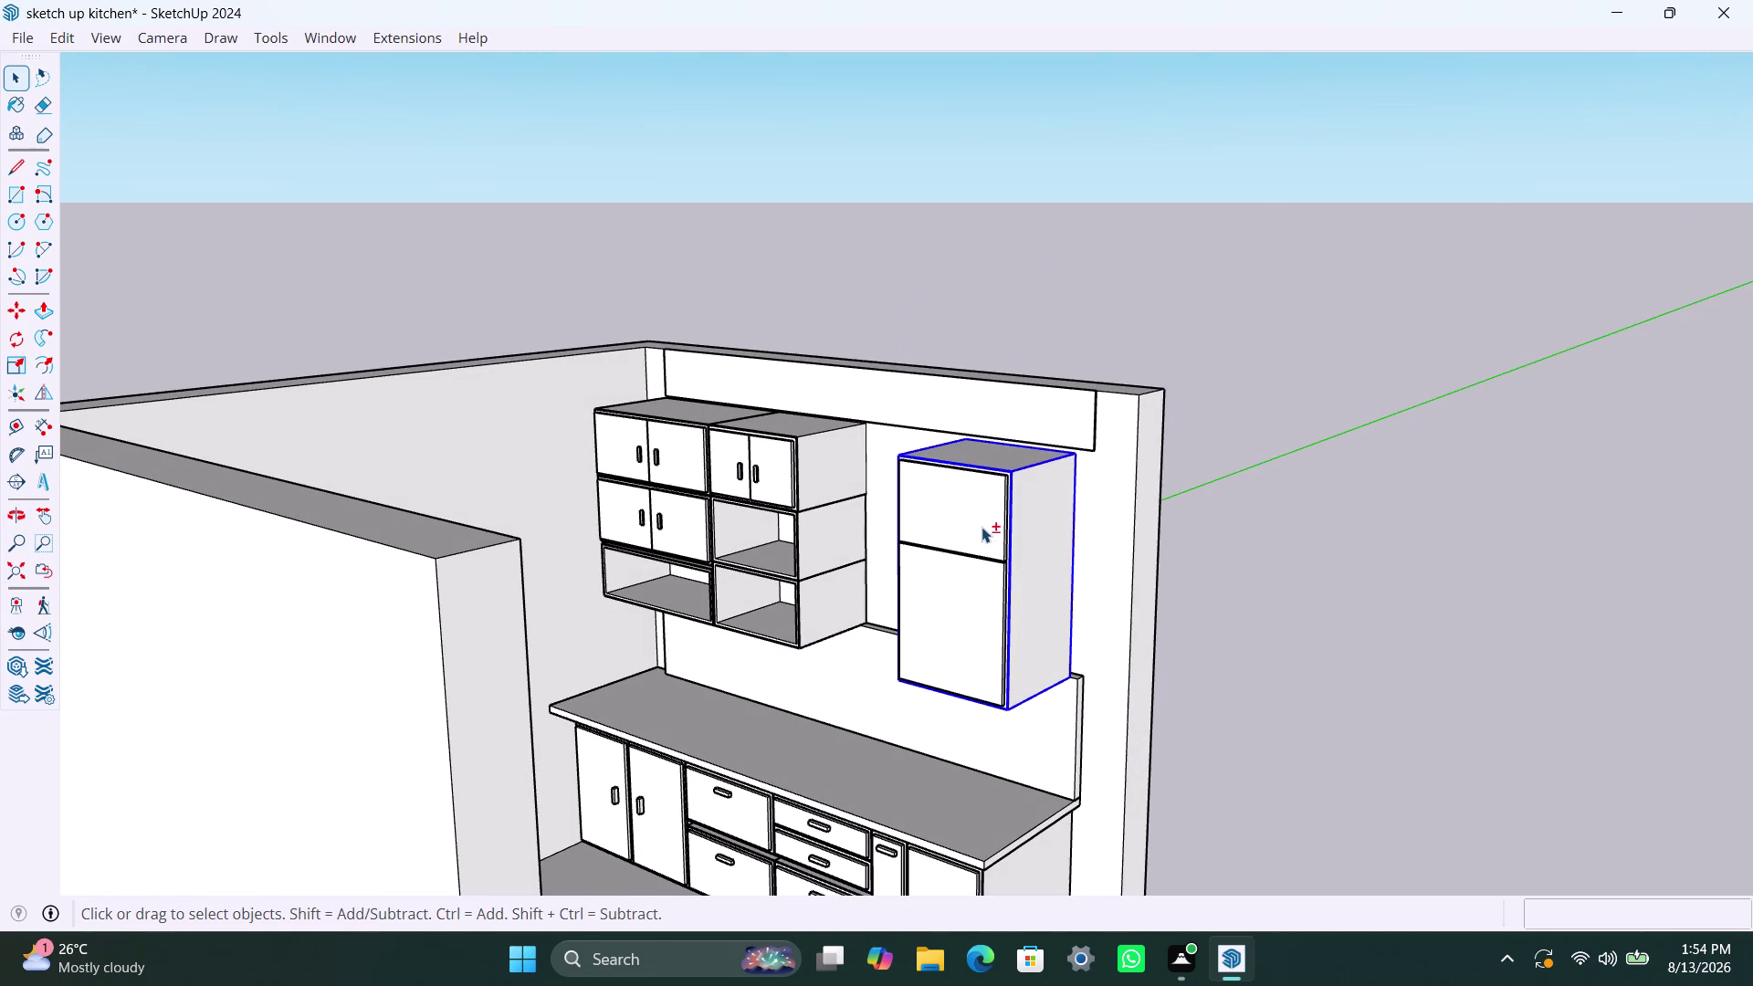
click(977, 594)
scroll(up, 3)
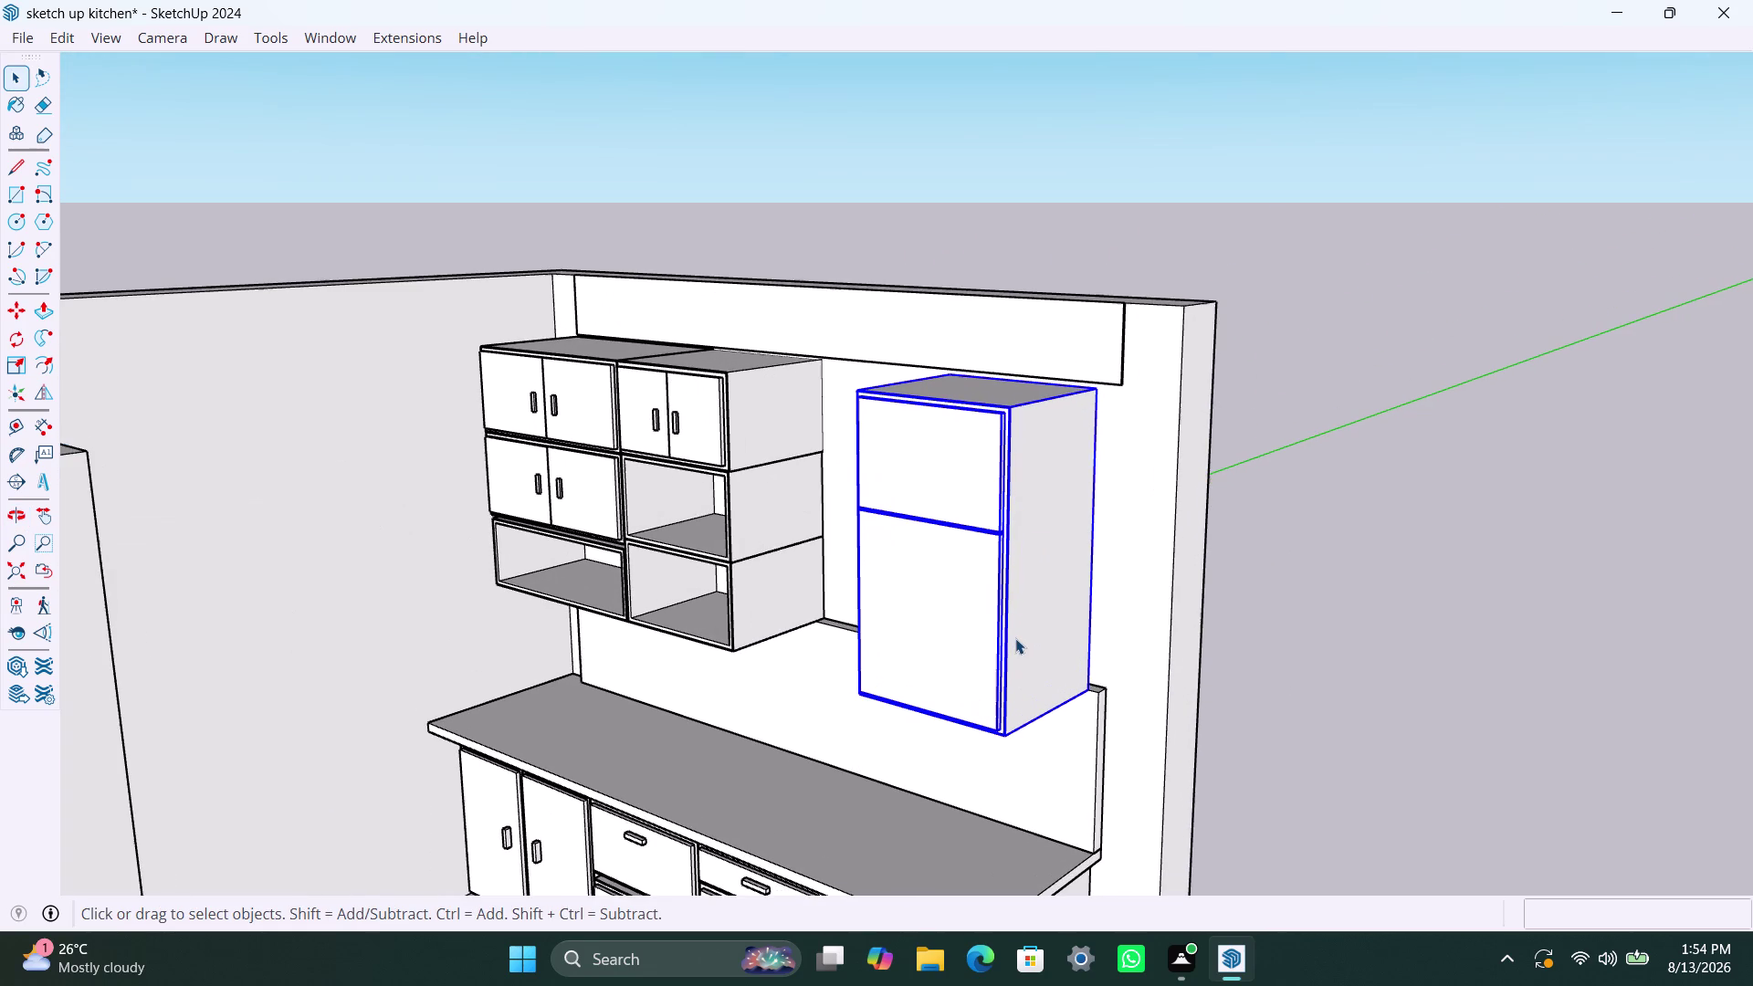
key(m)
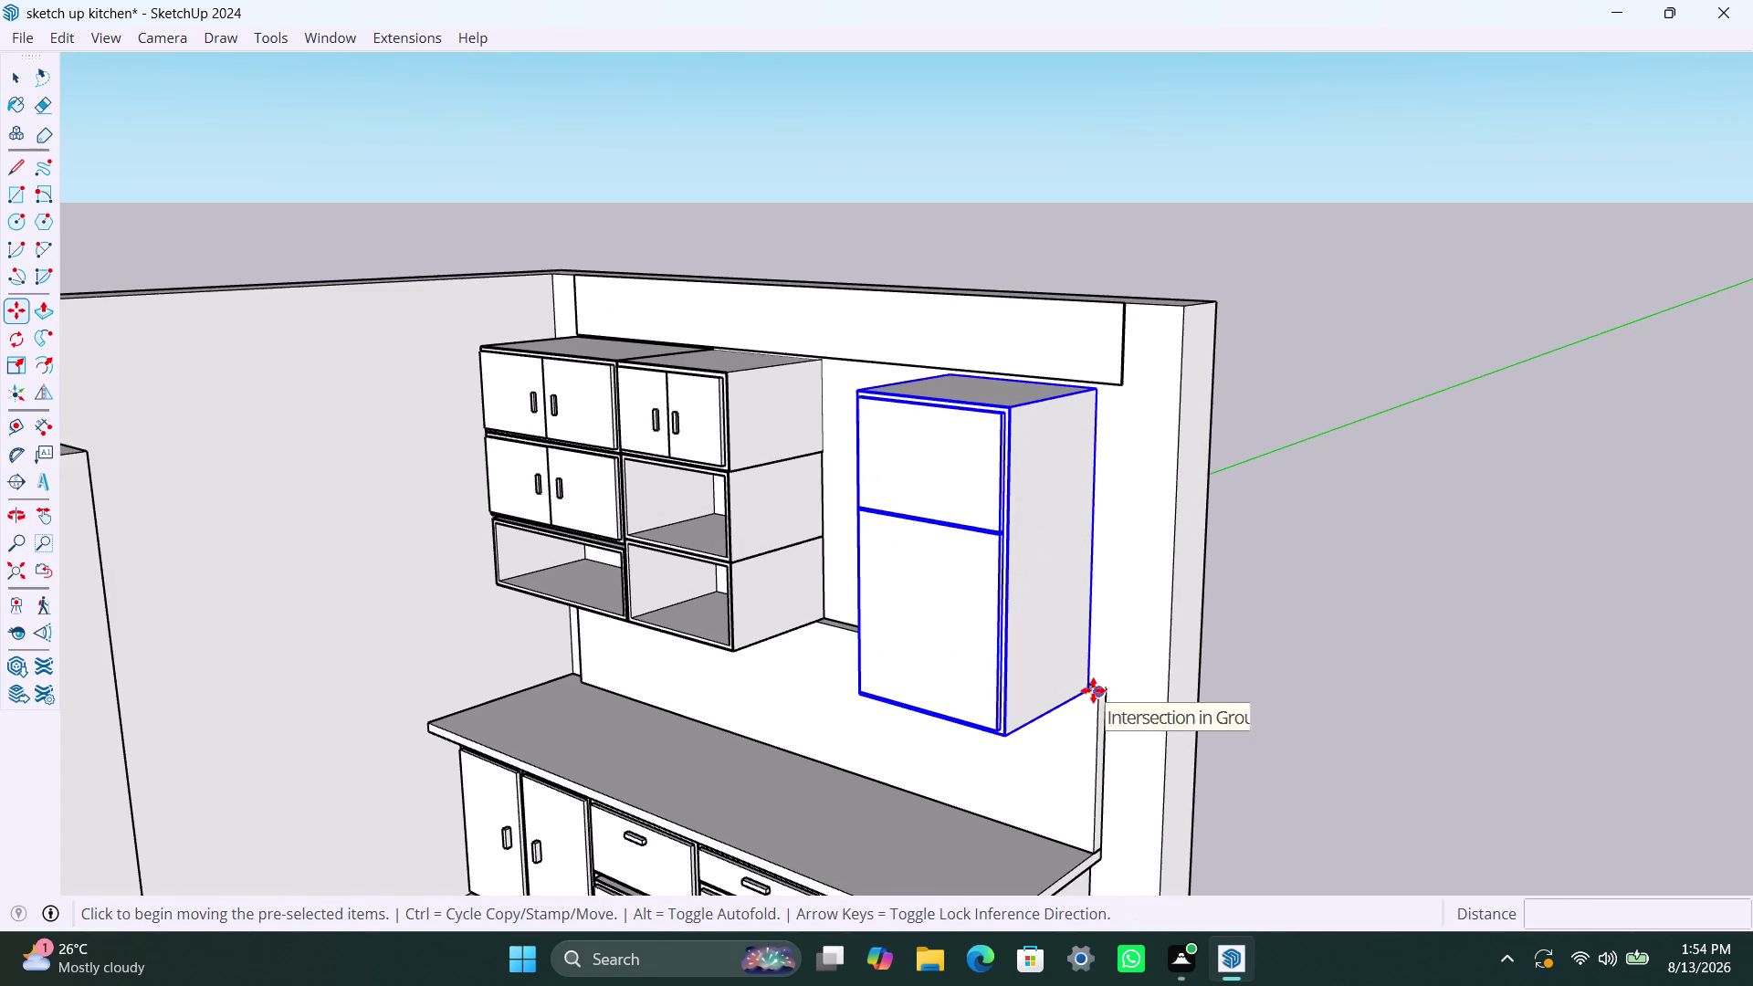
click(1091, 688)
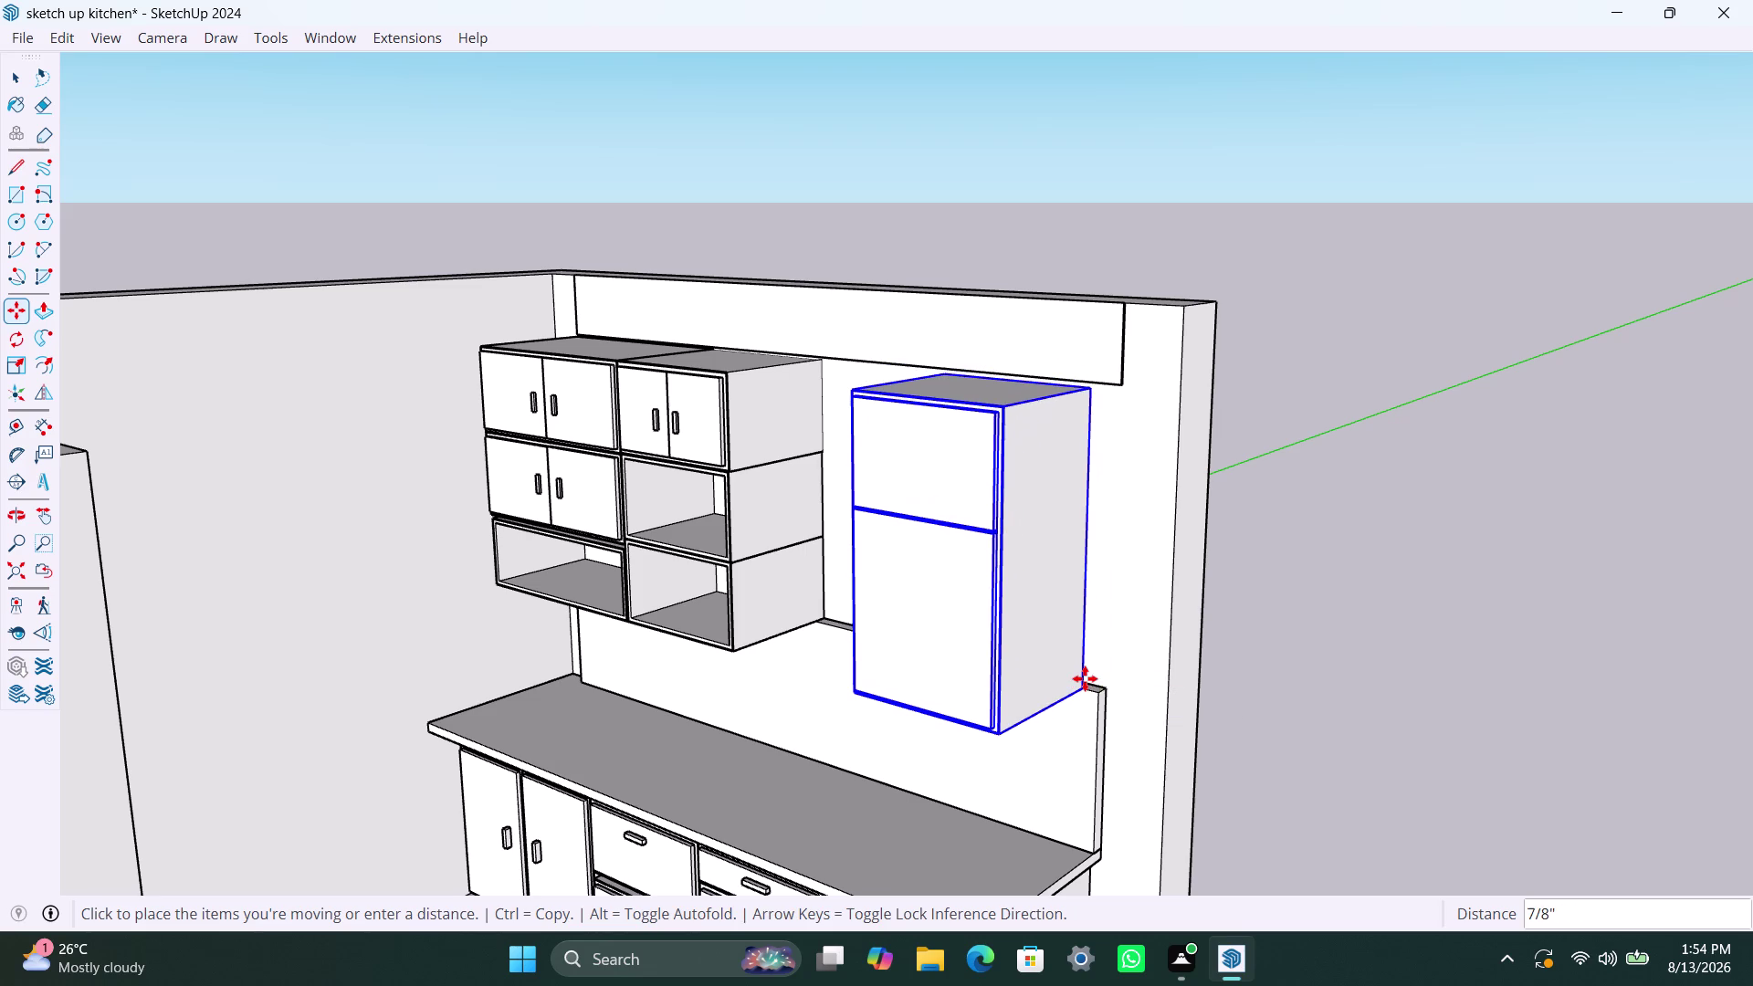
key(Escape)
key(space)
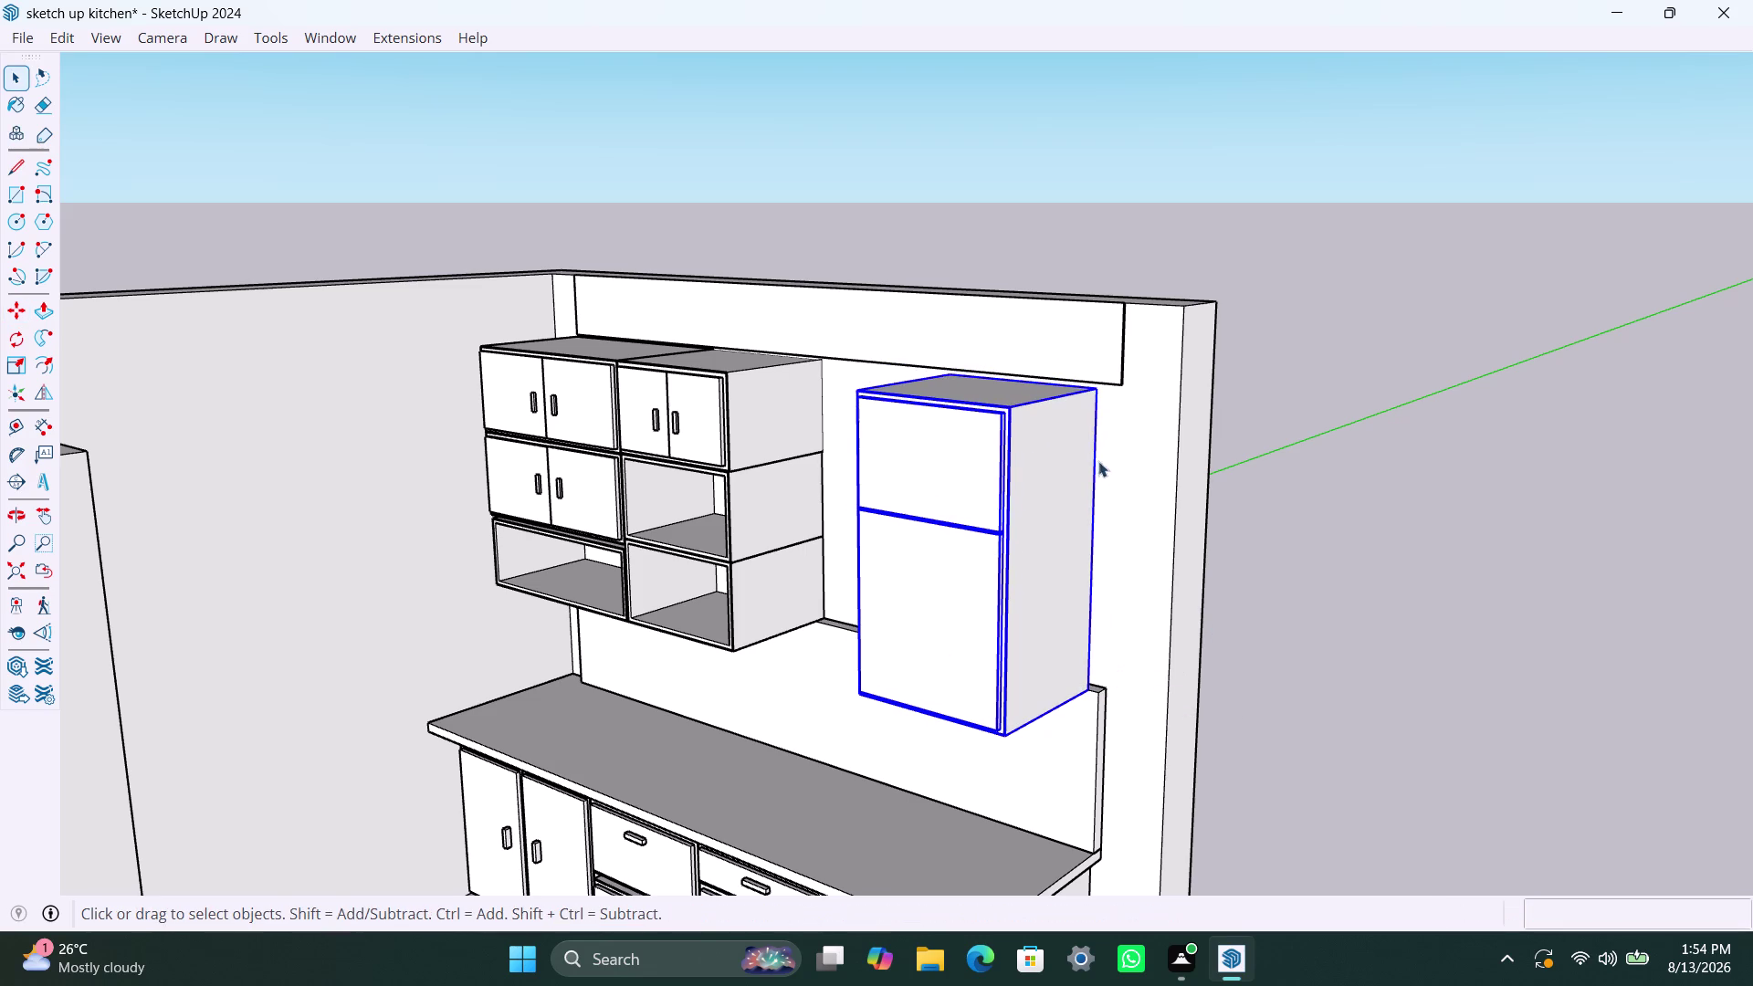
Snap the tall unit's top corner against the wall panel edge, then deselect it.
scroll(up, 3)
middle_drag(1071, 467, 943, 528)
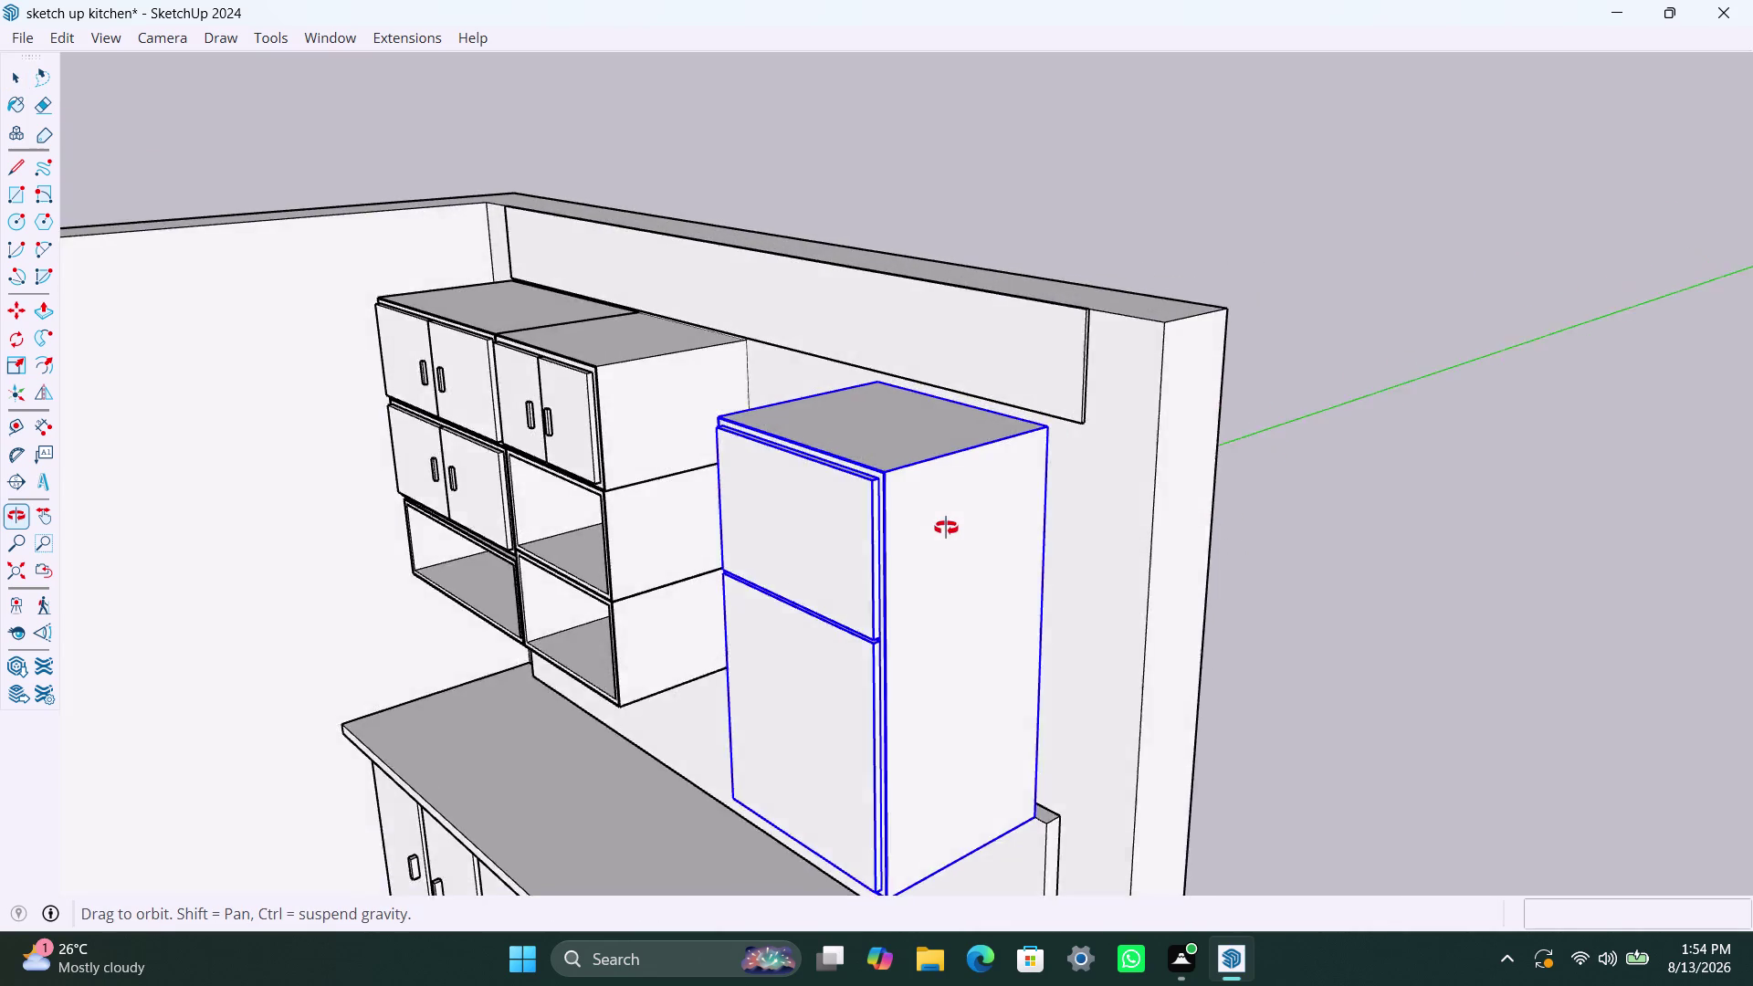
middle_drag(944, 527, 872, 531)
scroll(up, 3)
scroll(up, 3)
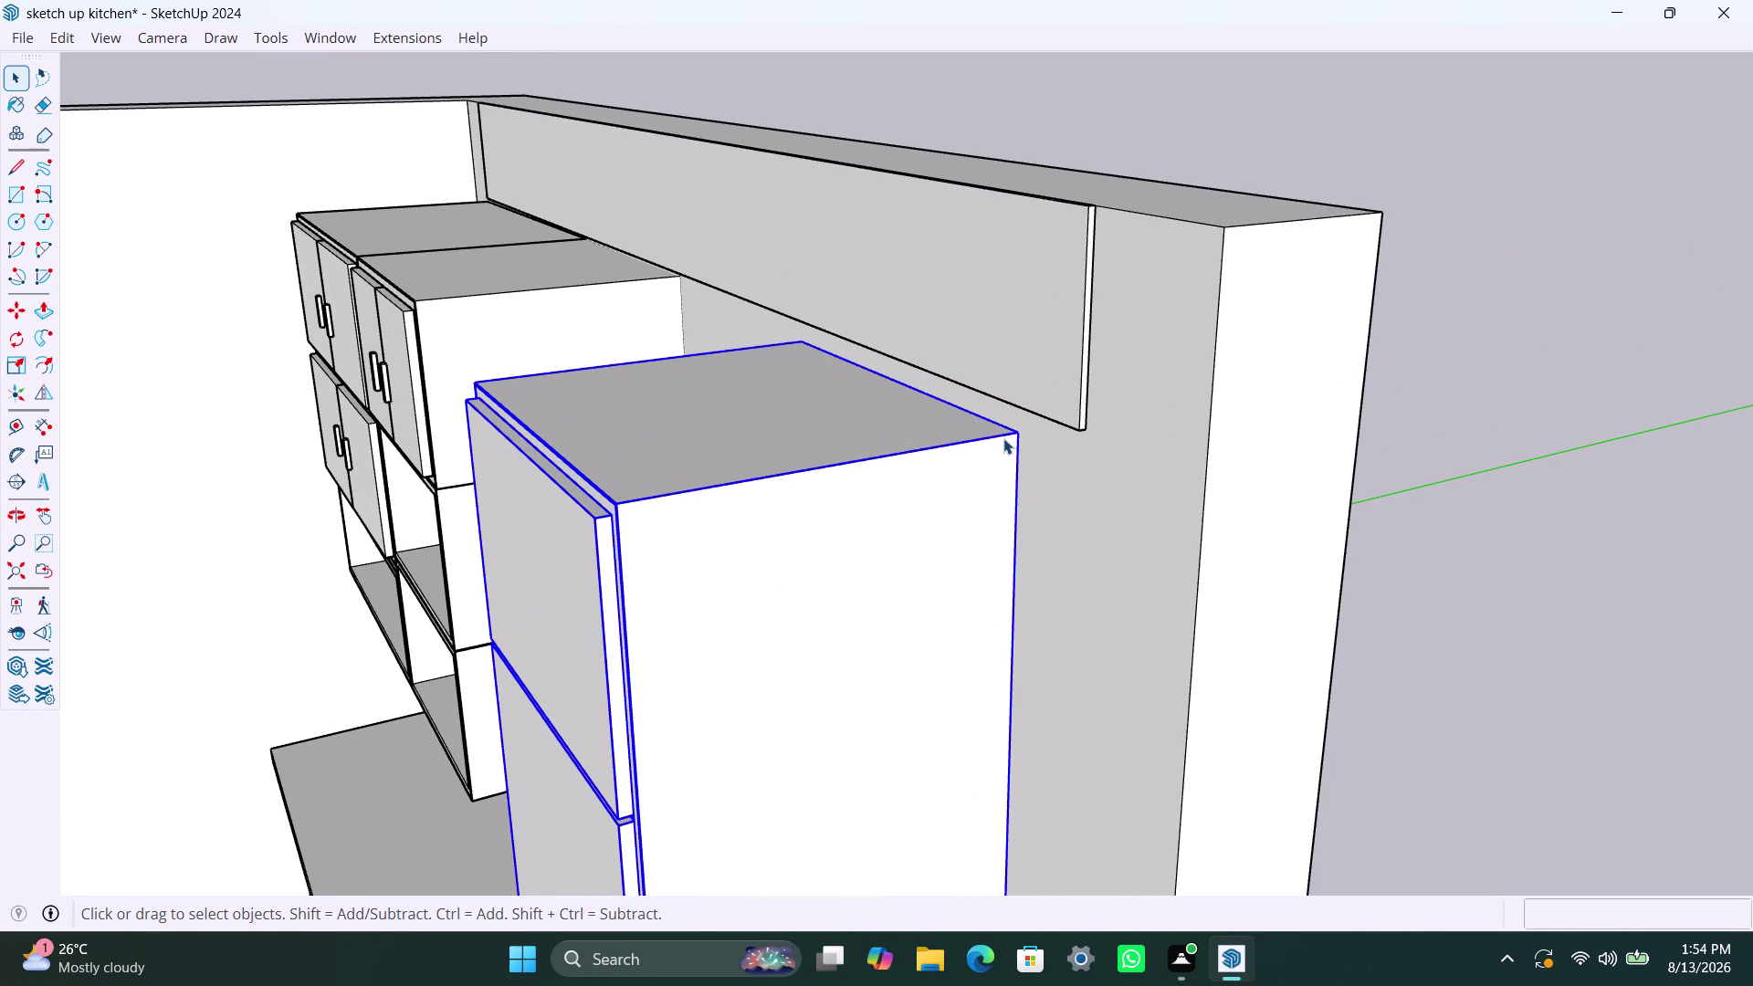
key(m)
click(1007, 434)
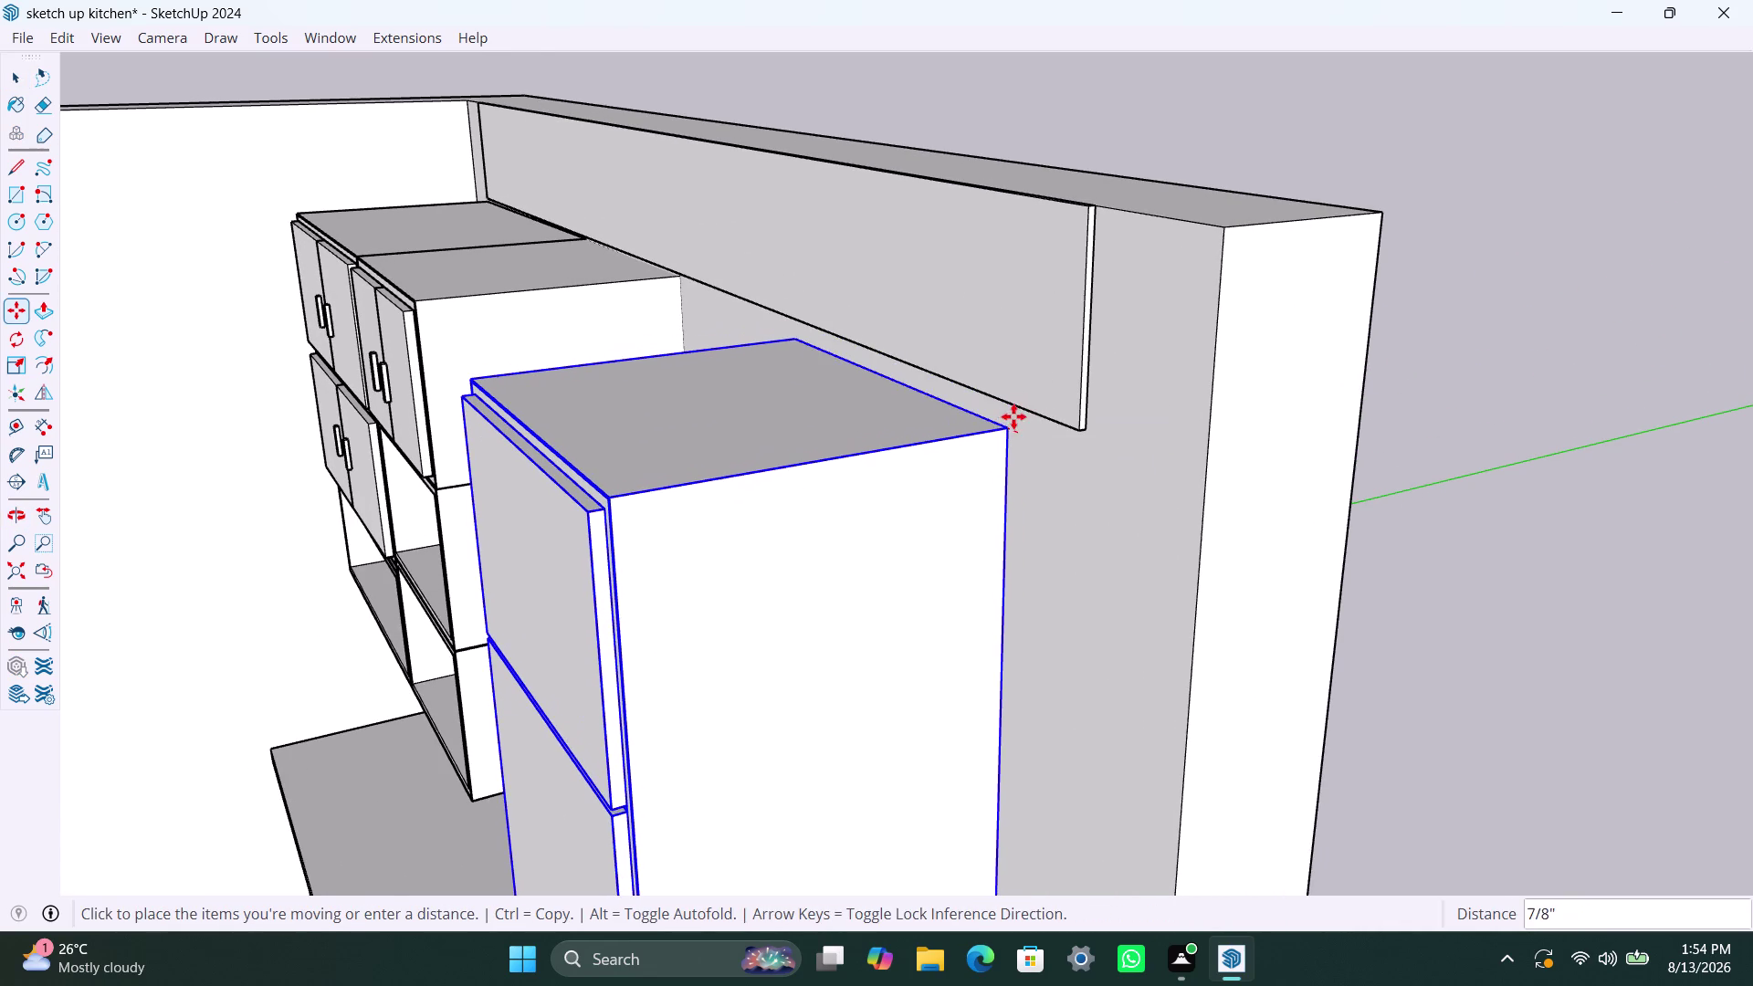
click(1015, 414)
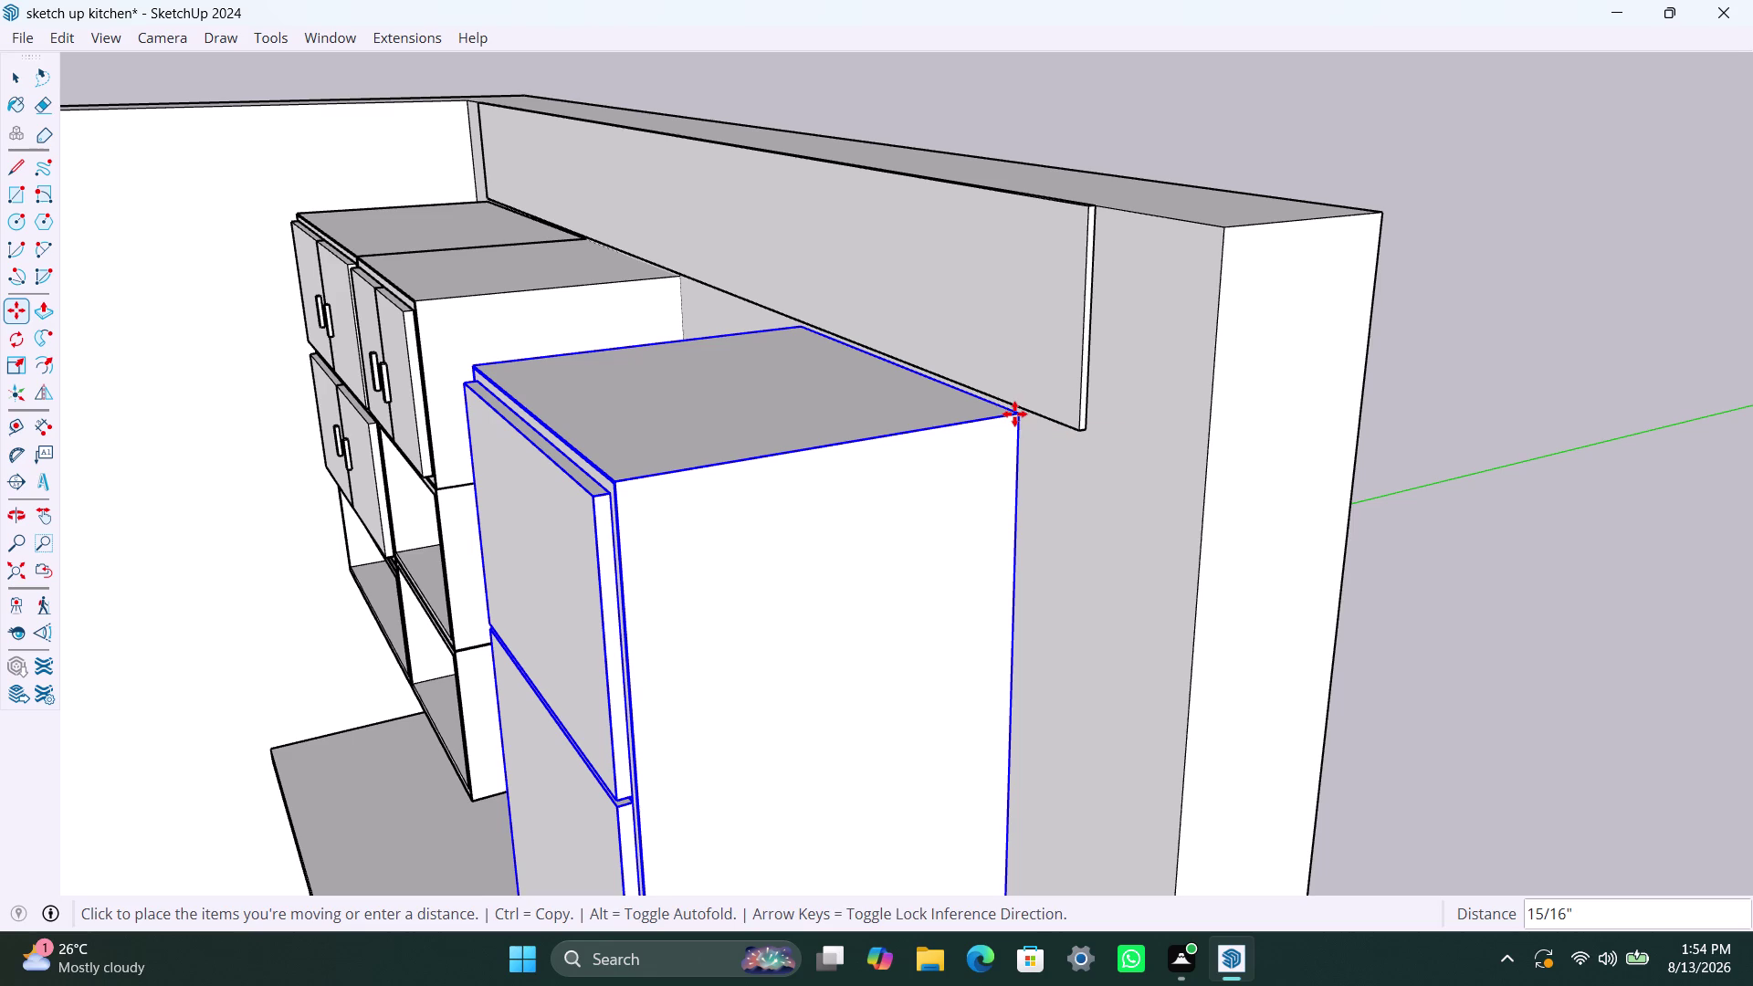
key(space)
click(1486, 347)
scroll(down, 3)
middle_drag(864, 579, 1201, 528)
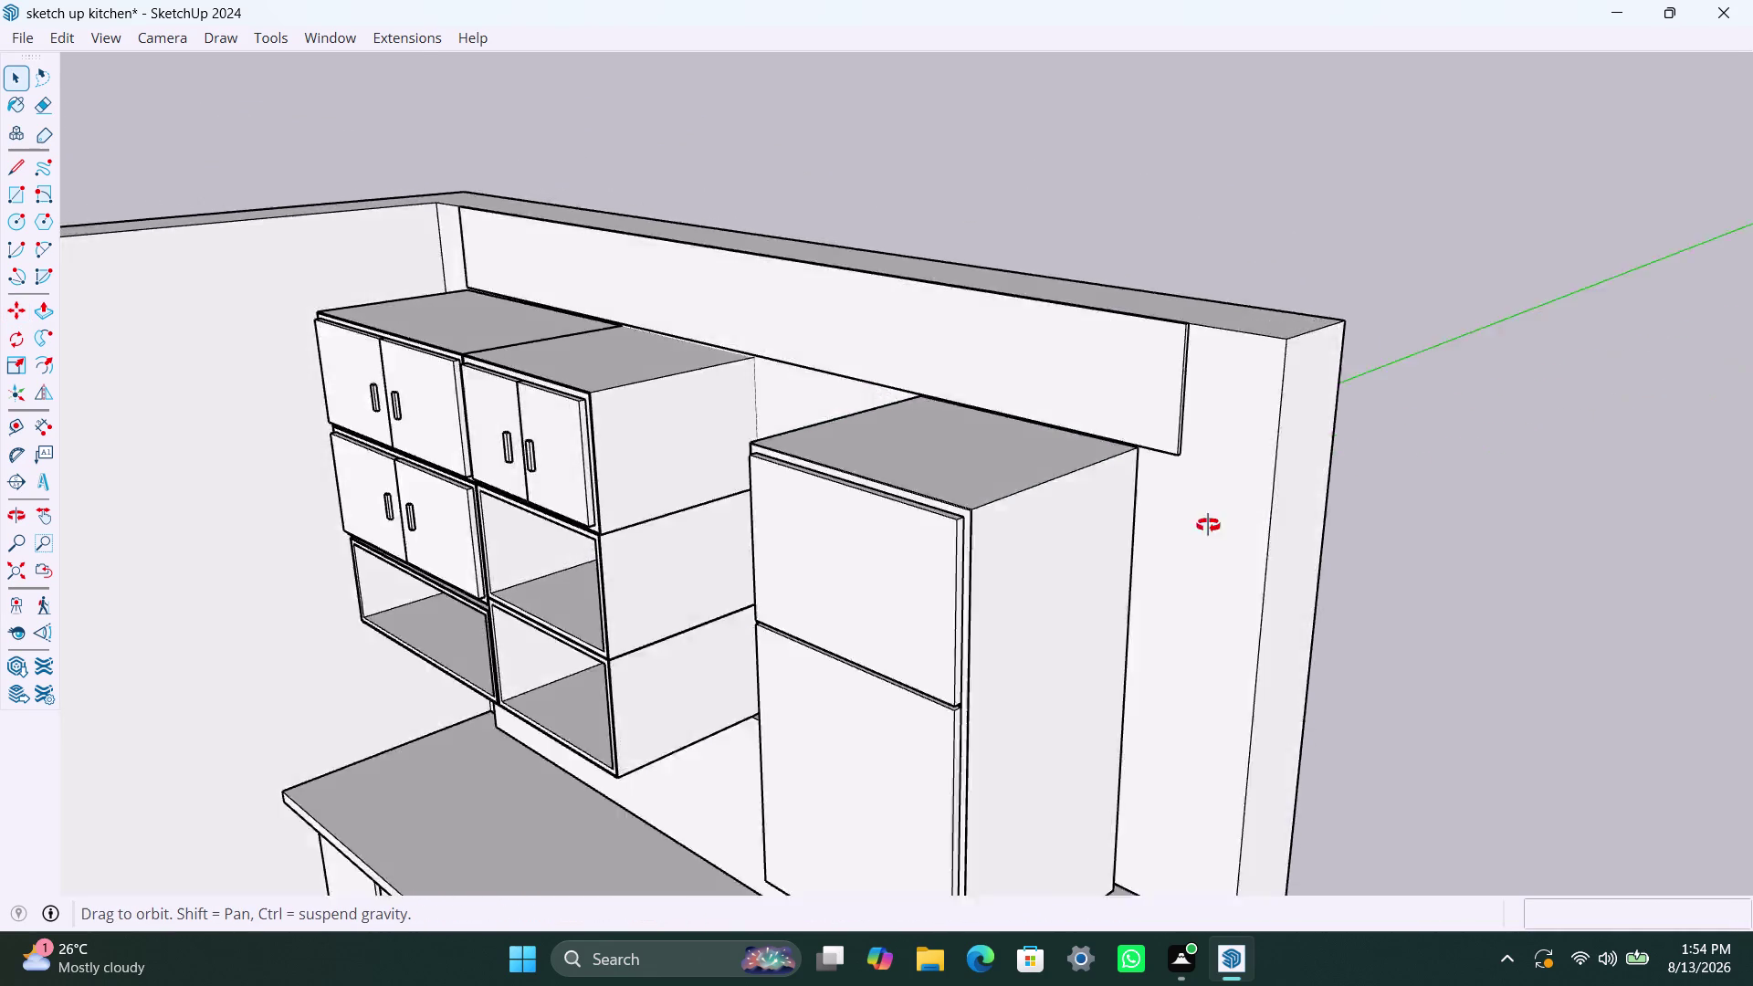
middle_drag(1200, 527, 1246, 581)
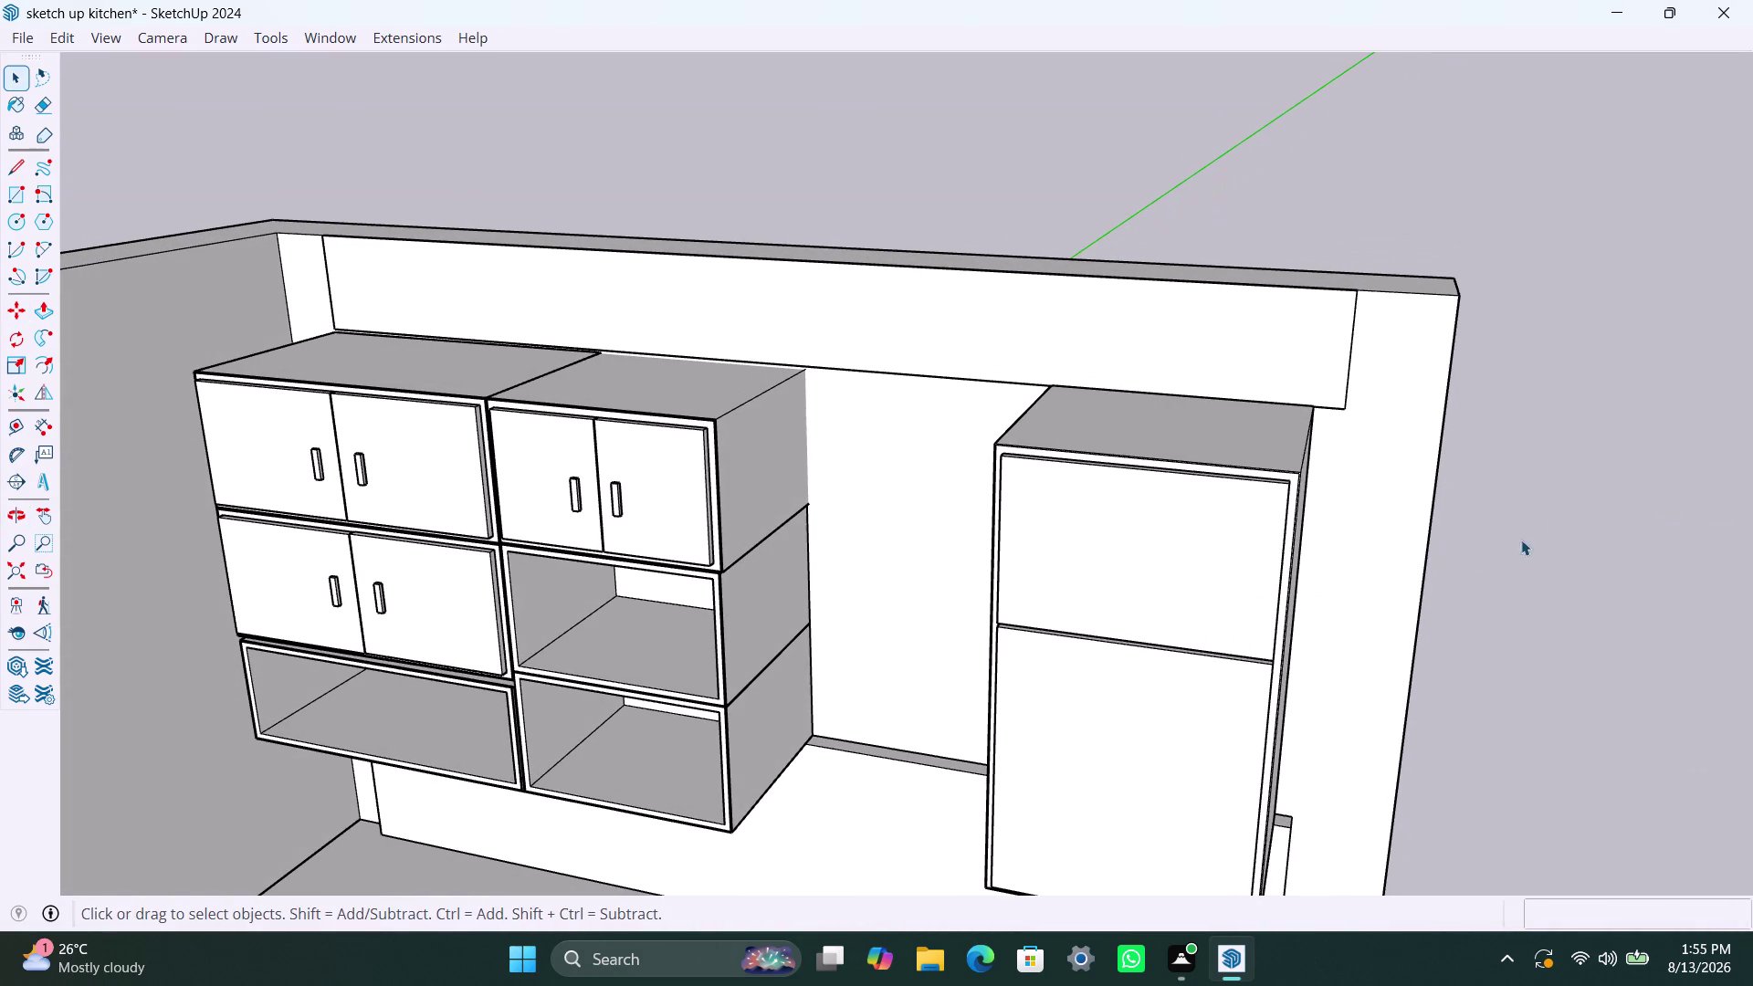
click(1559, 506)
scroll(down, 3)
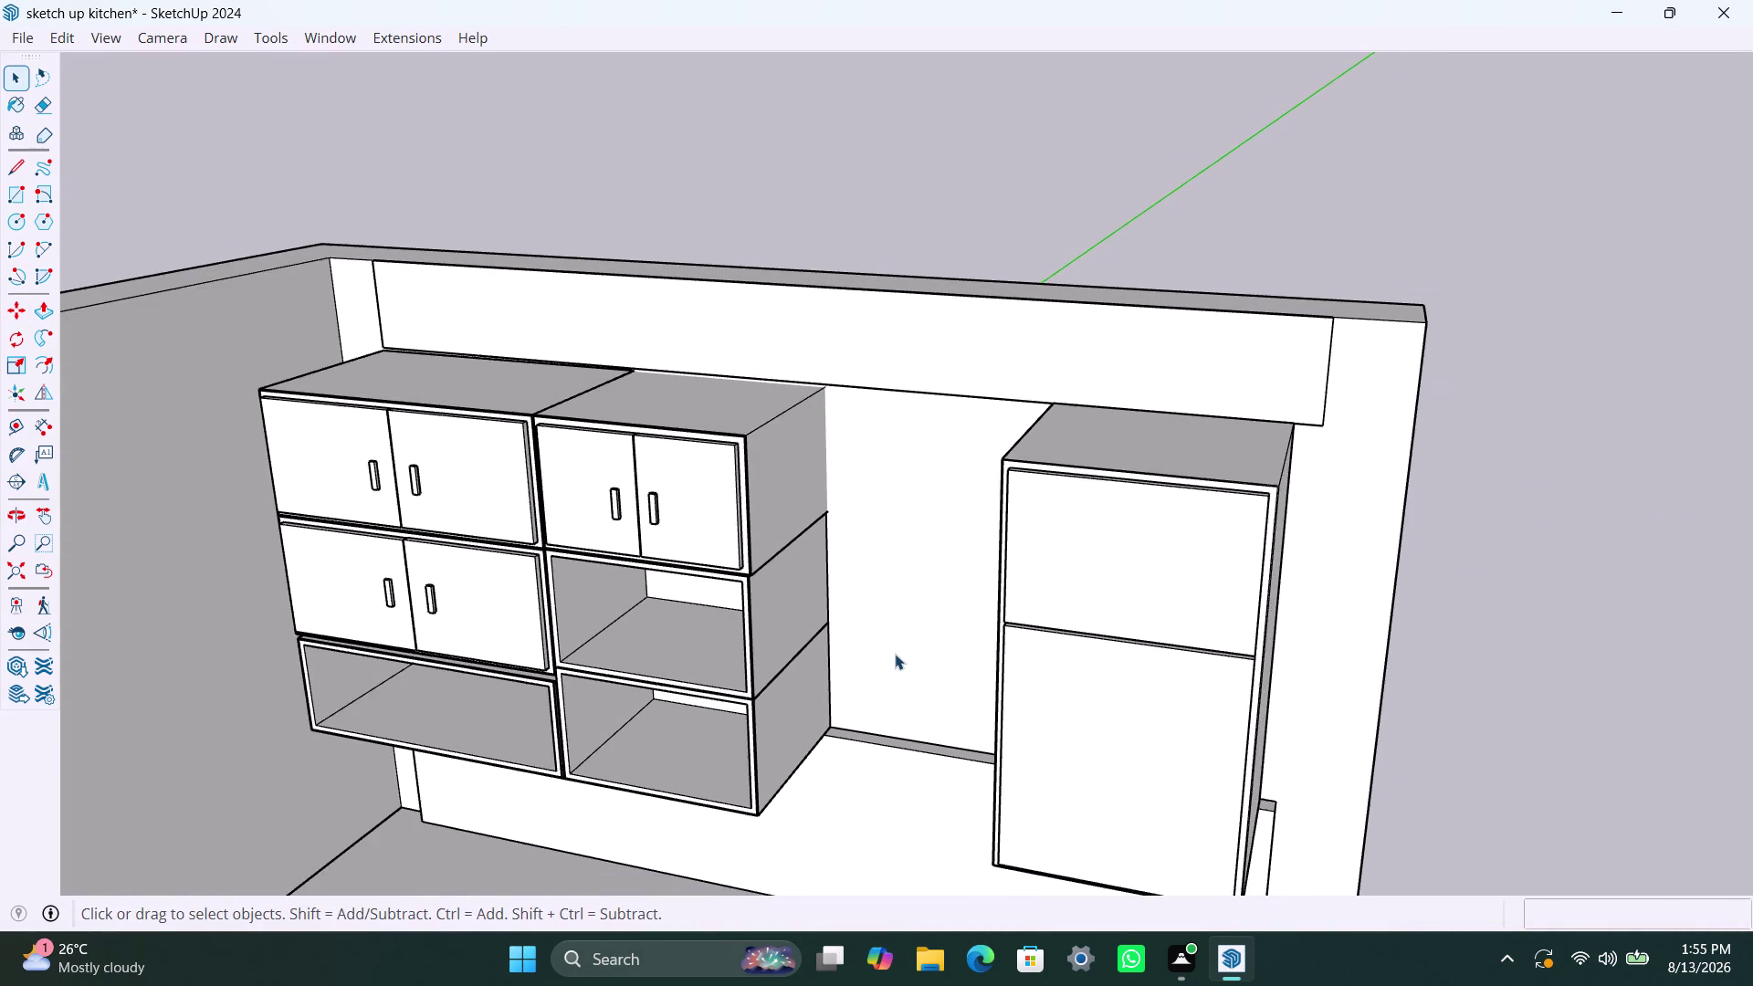
scroll(down, 3)
middle_drag(878, 674, 1160, 602)
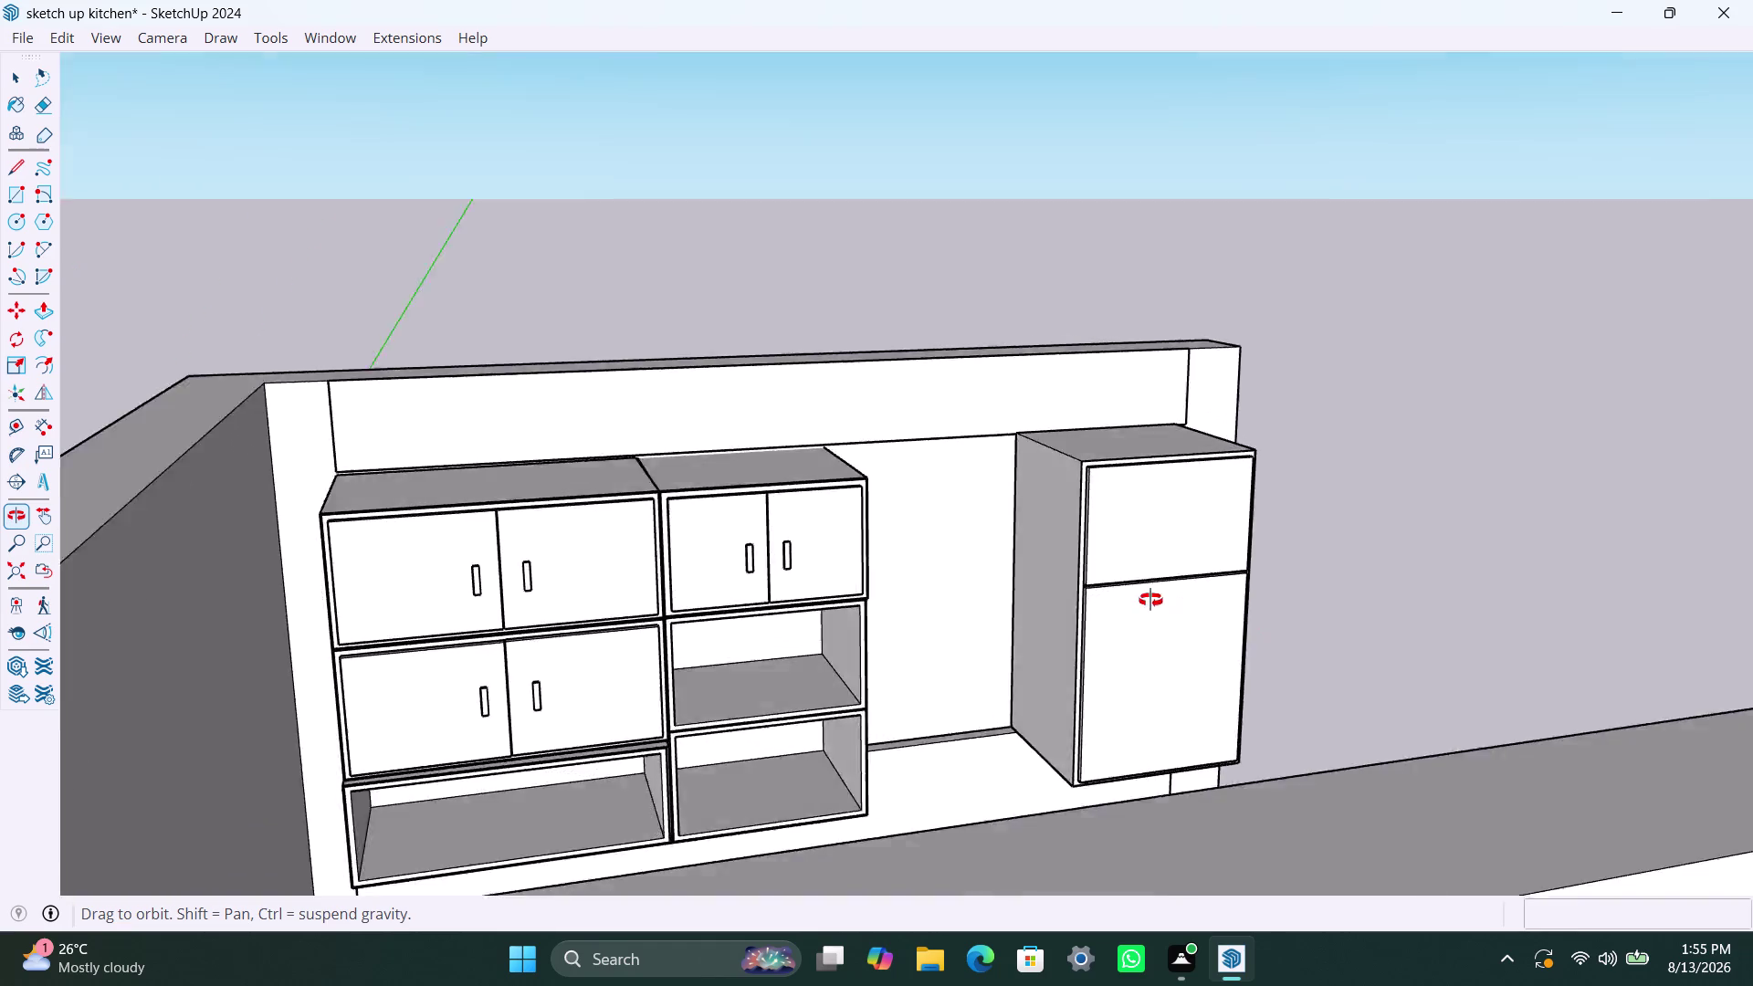
middle_drag(1160, 602, 745, 653)
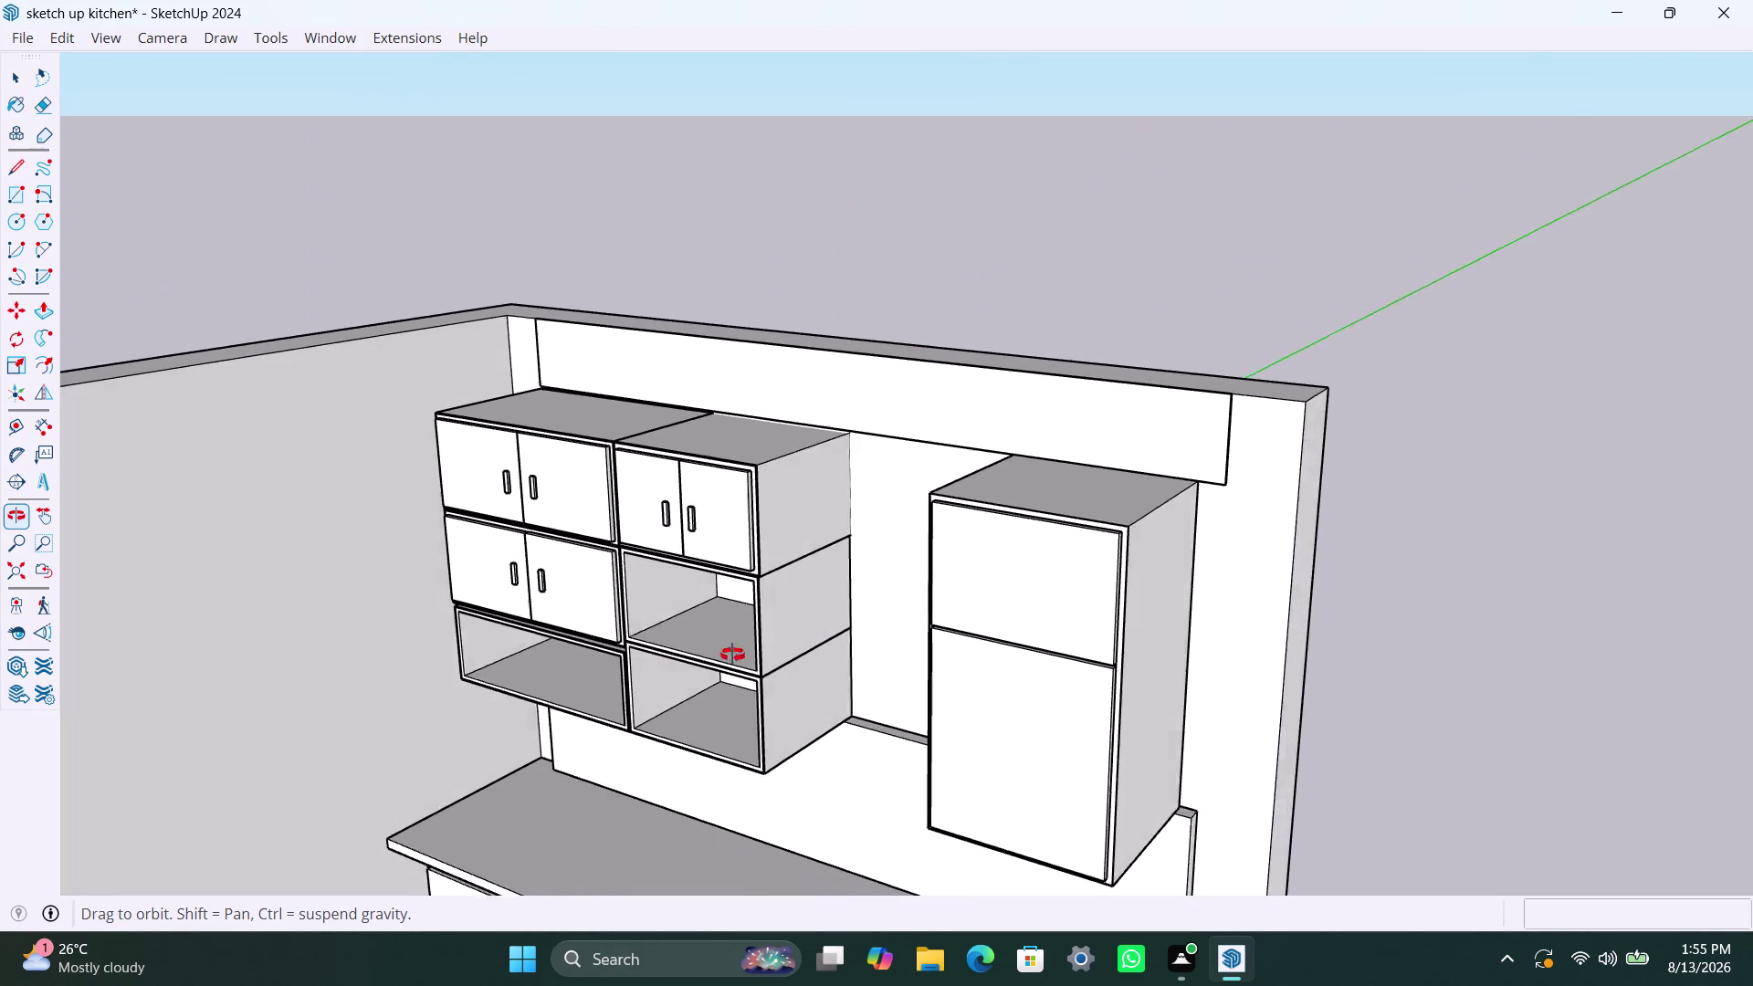
middle_drag(745, 652, 986, 746)
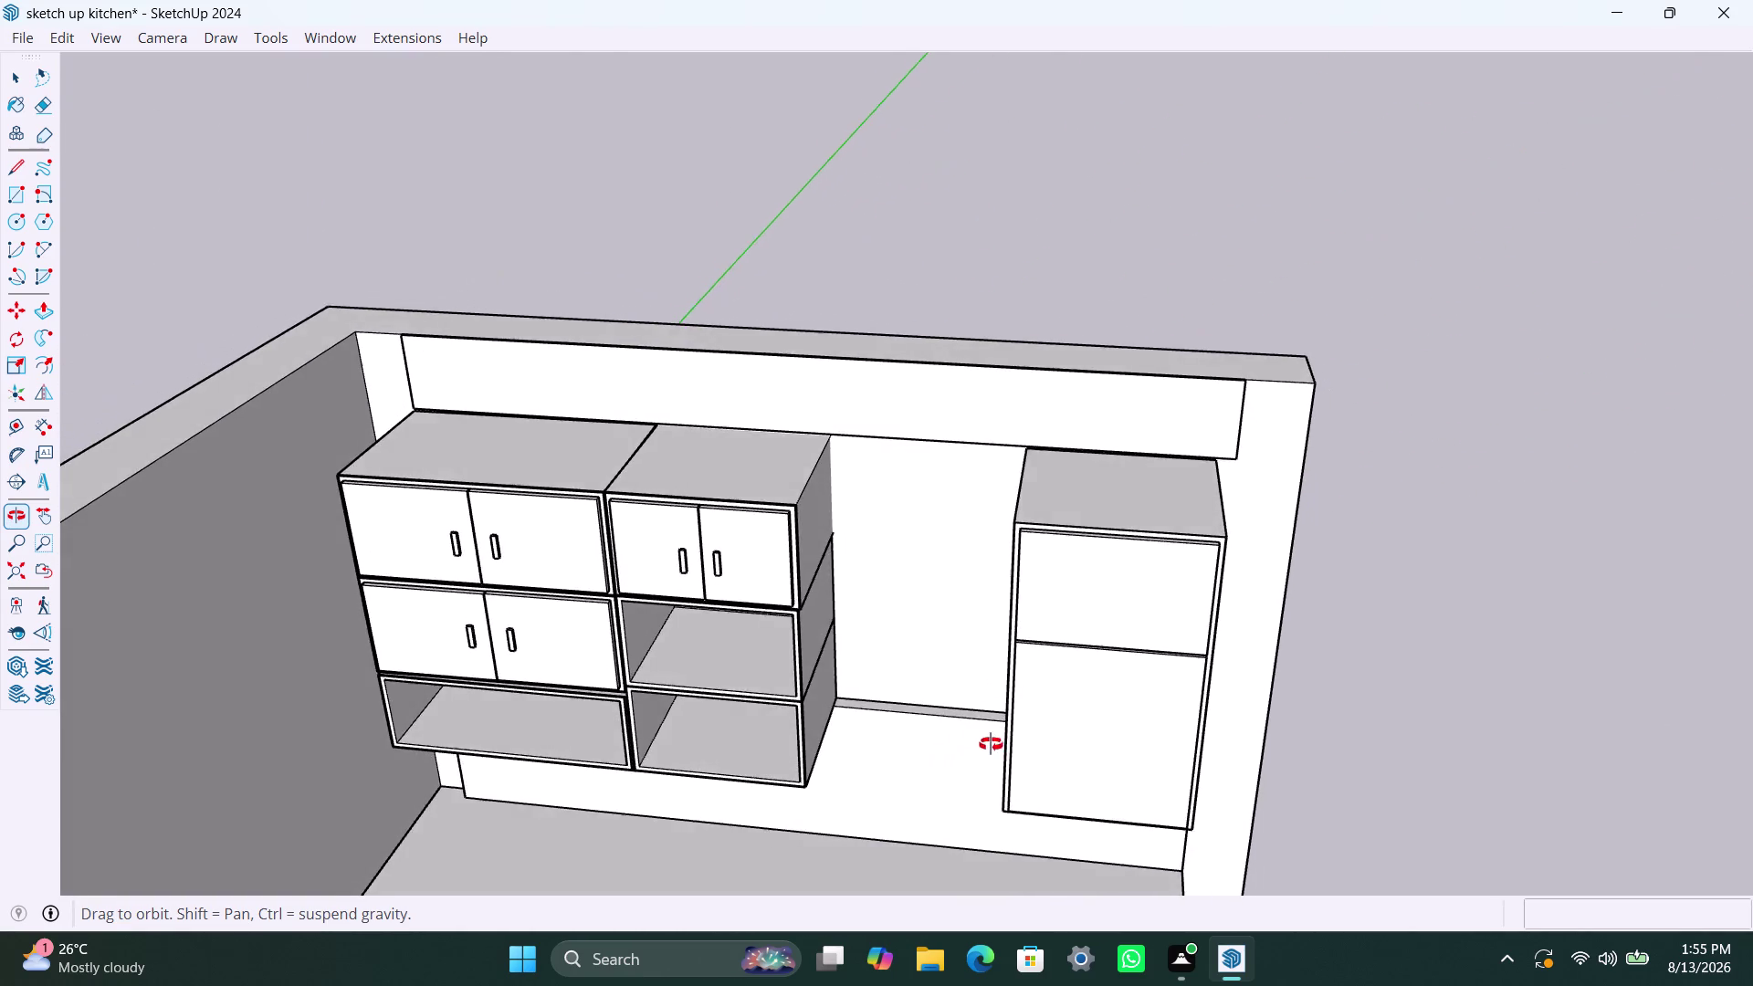
middle_drag(986, 745, 1056, 700)
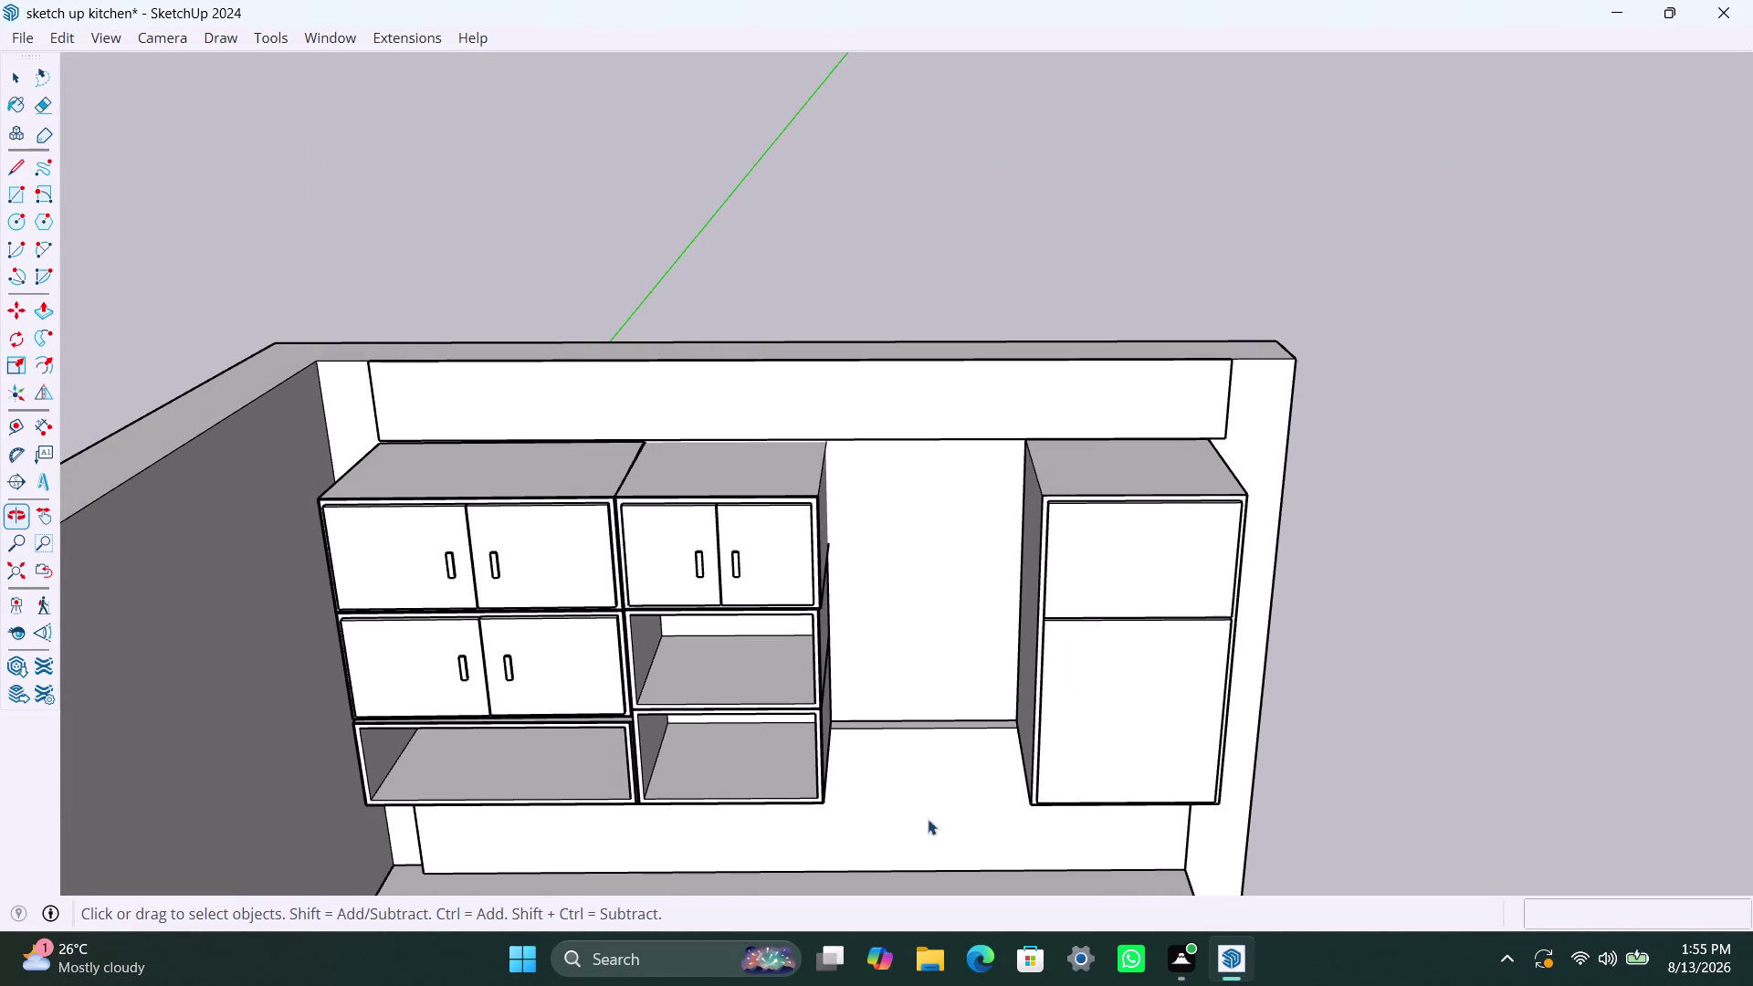
scroll(down, 3)
middle_drag(864, 664, 863, 713)
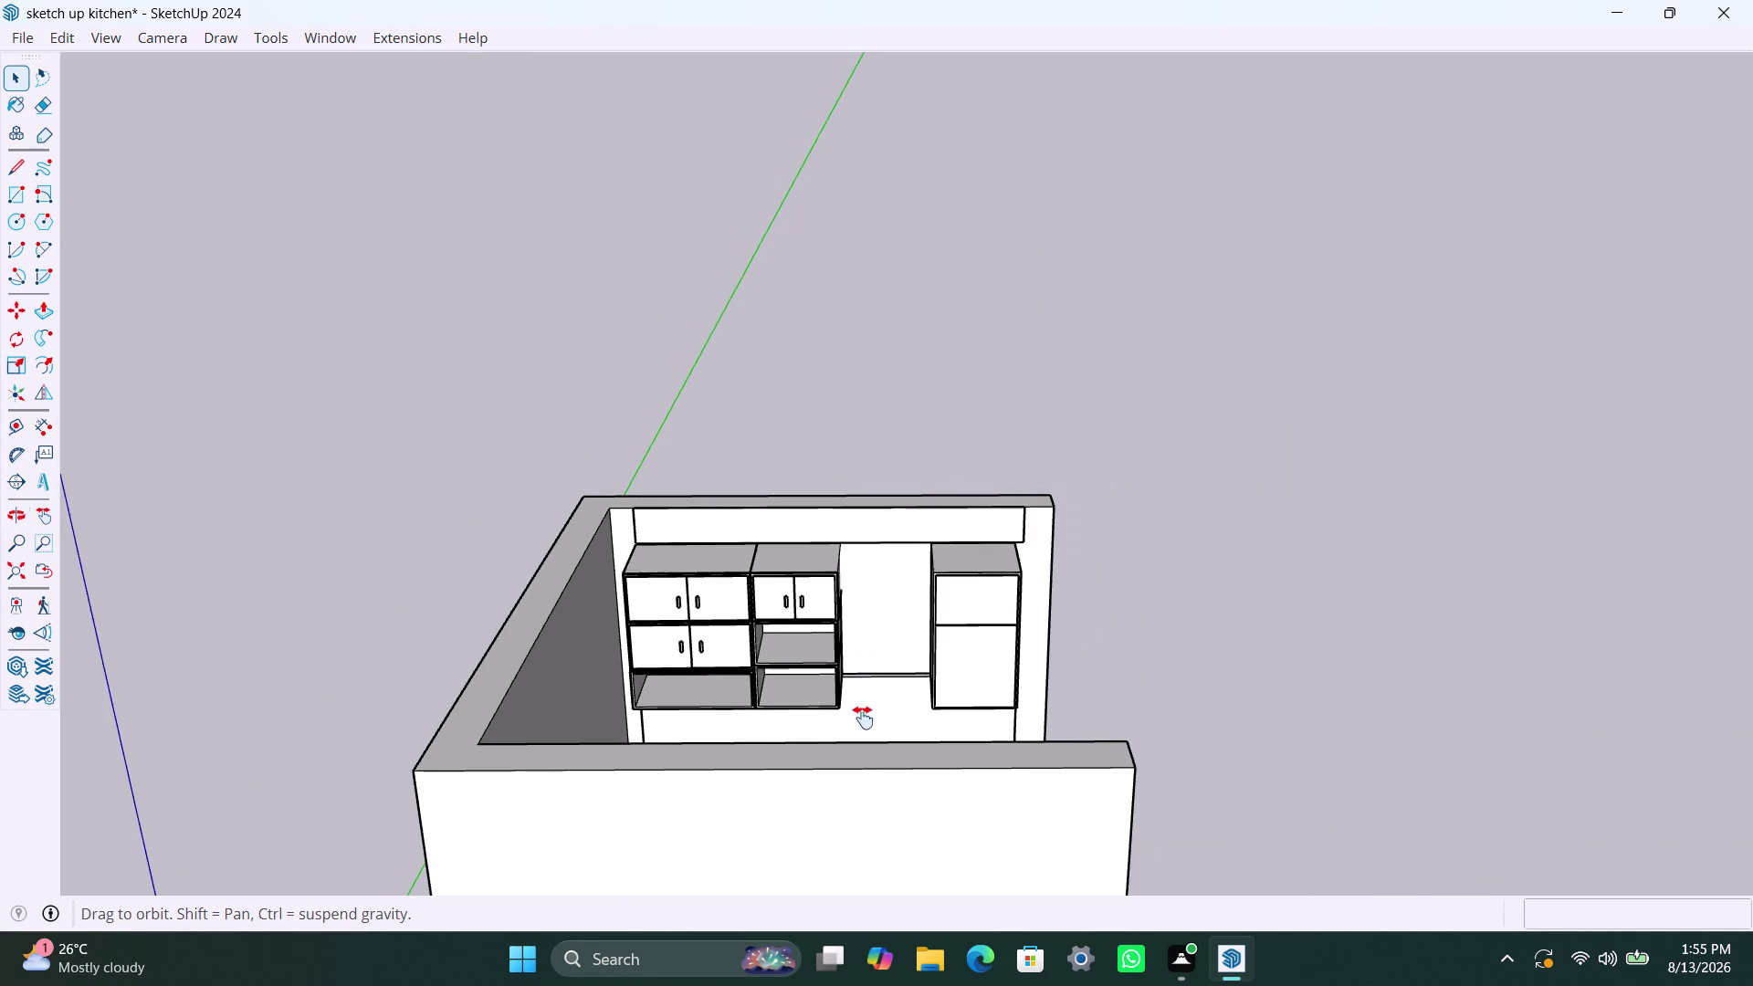
middle_drag(863, 713, 827, 448)
scroll(up, 3)
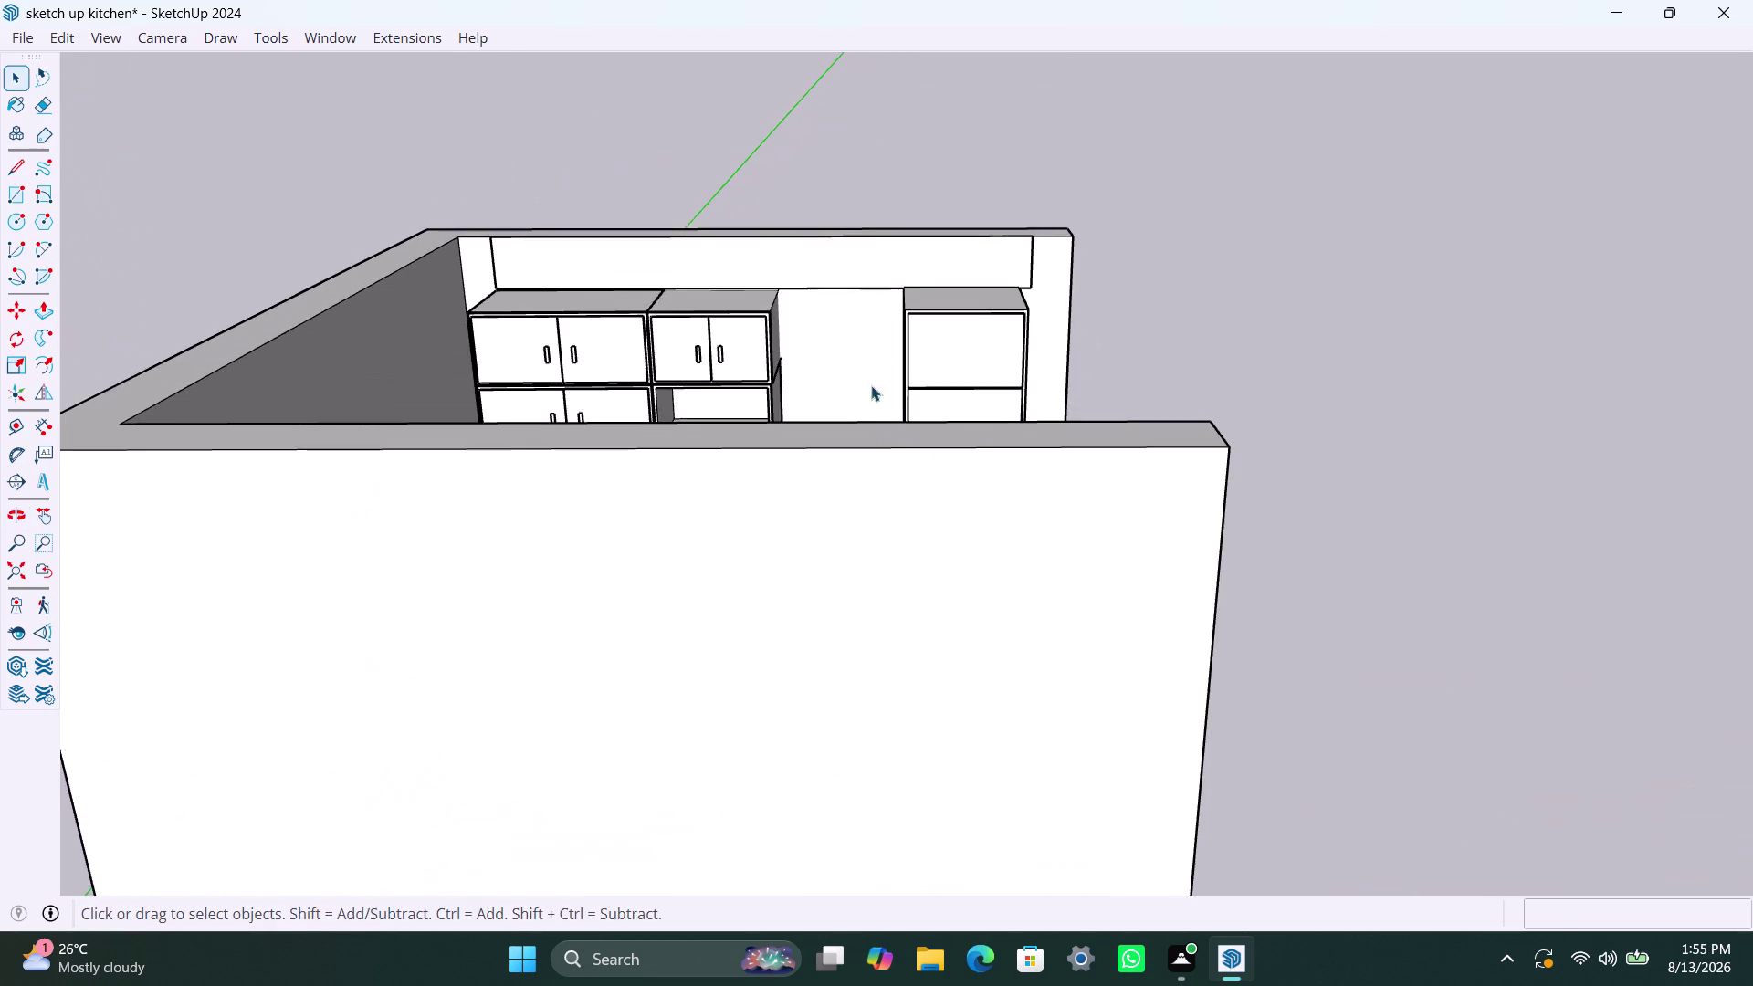
middle_drag(879, 449, 939, 698)
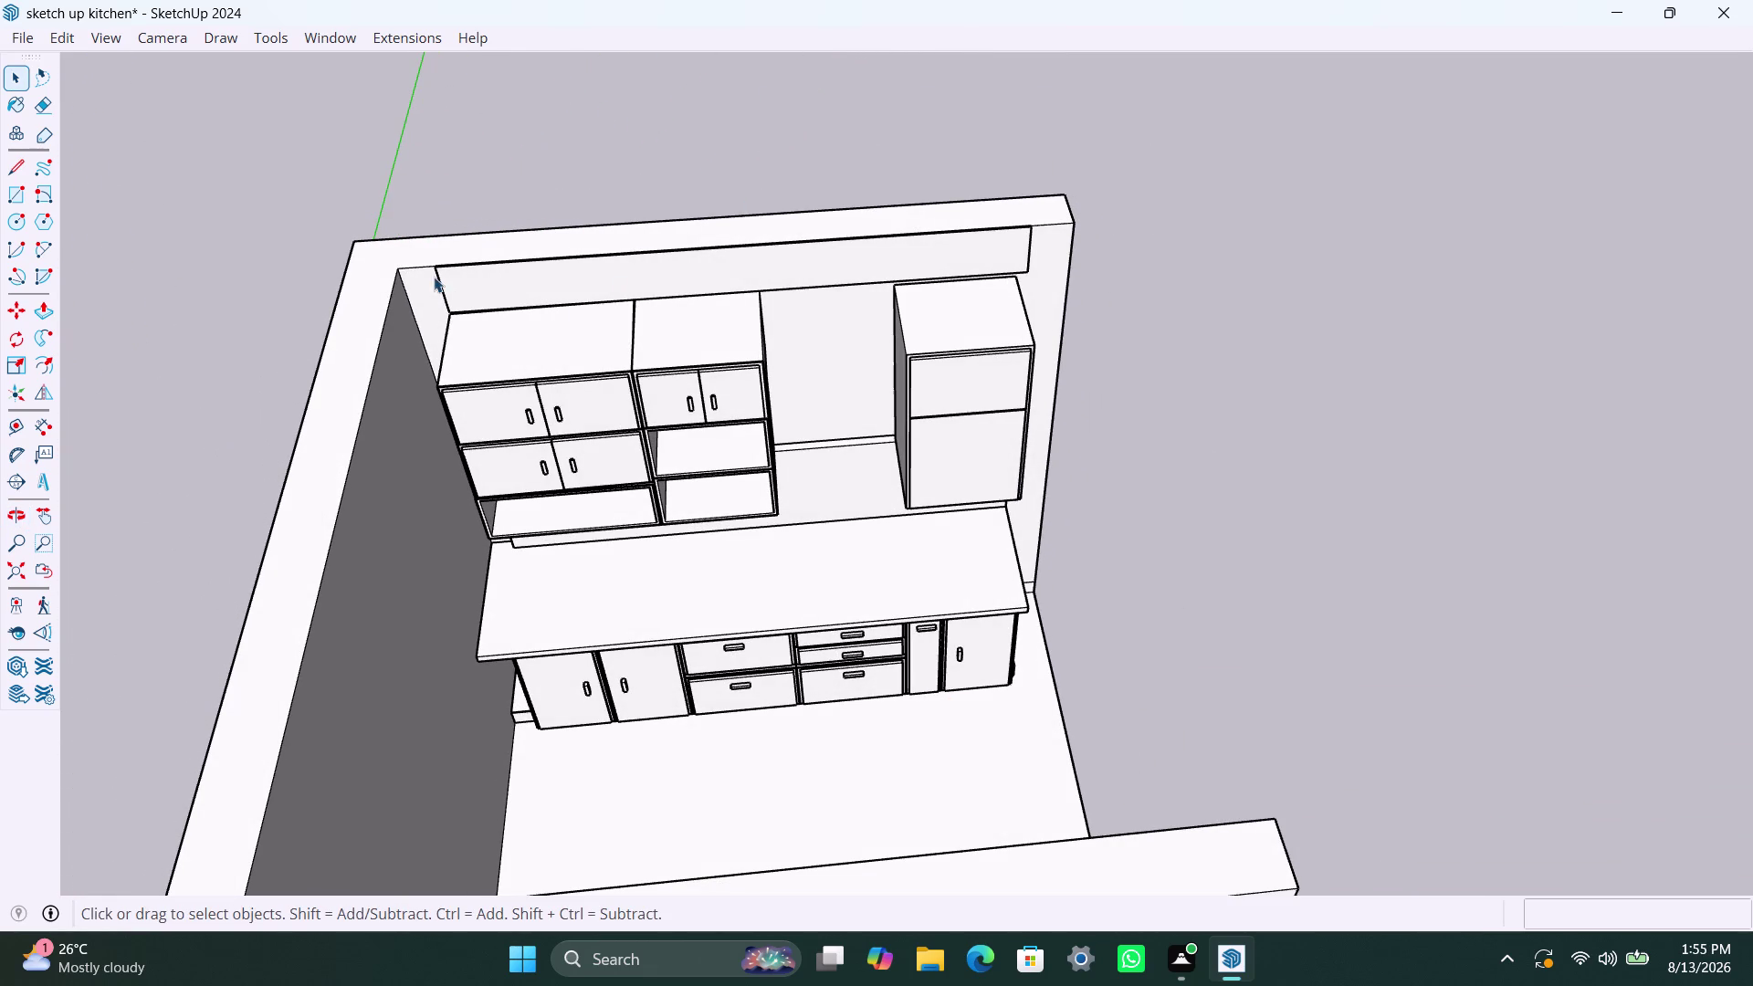
scroll(up, 3)
Draw a narrow rectangle at the panel's top-left corner and make it a group.
scroll(up, 3)
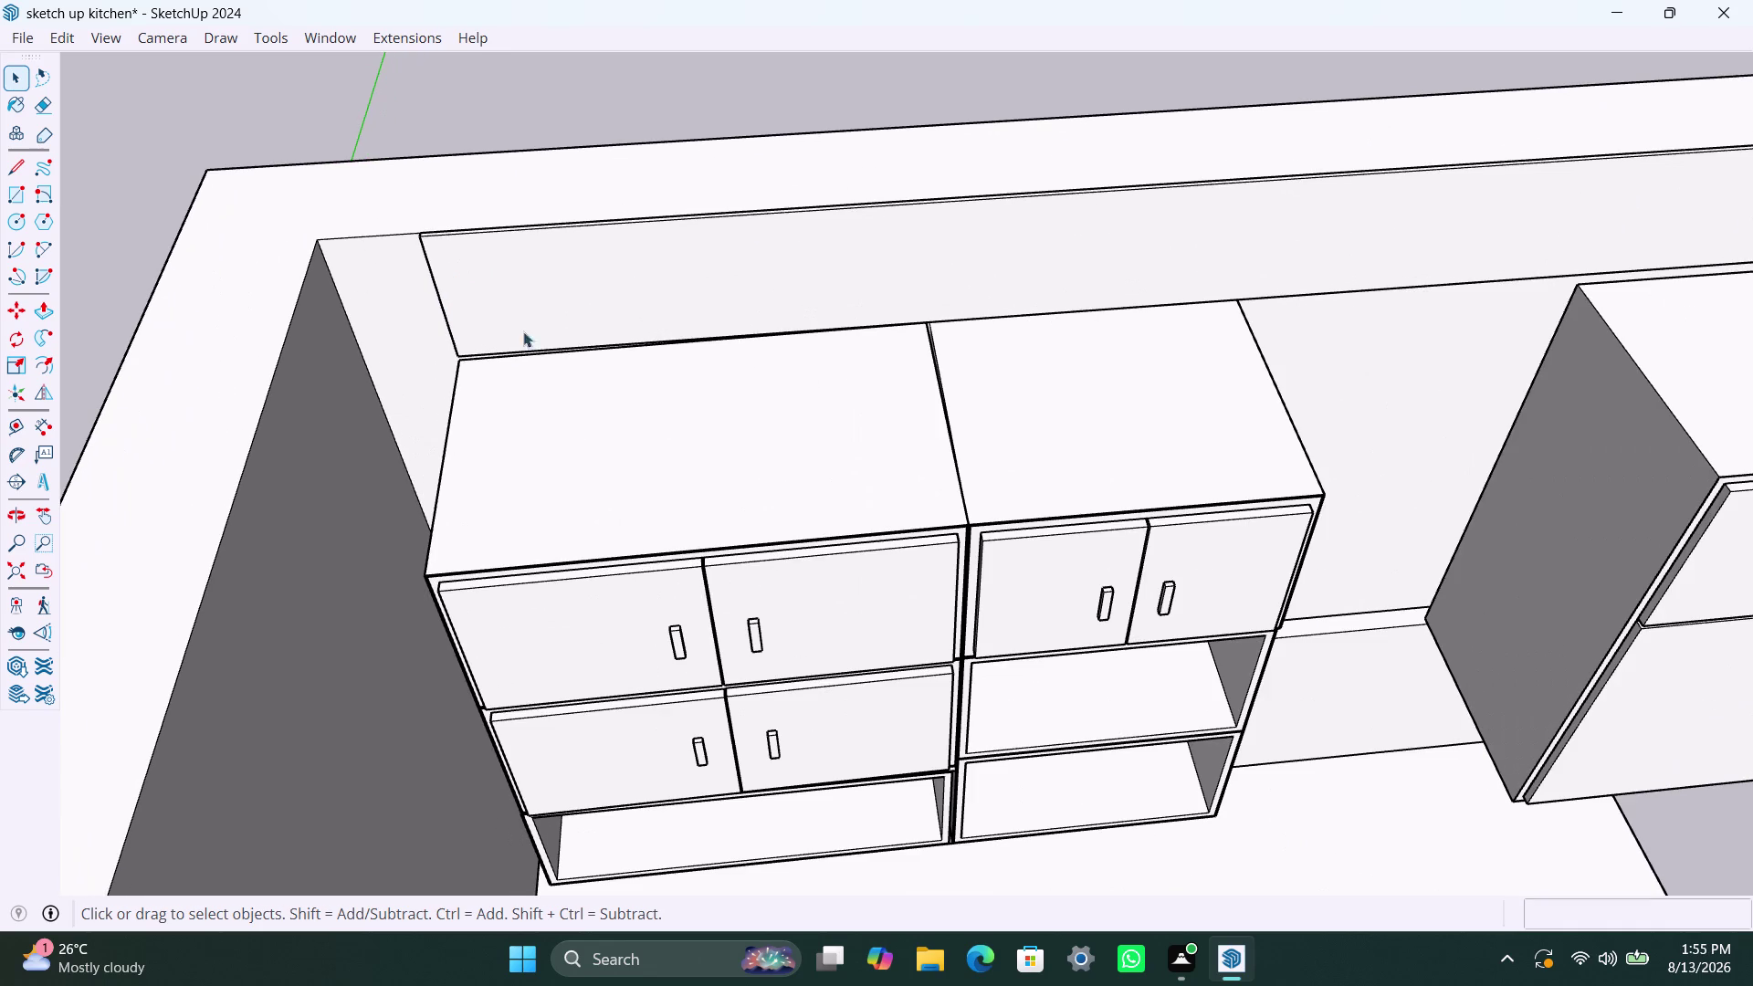
scroll(up, 3)
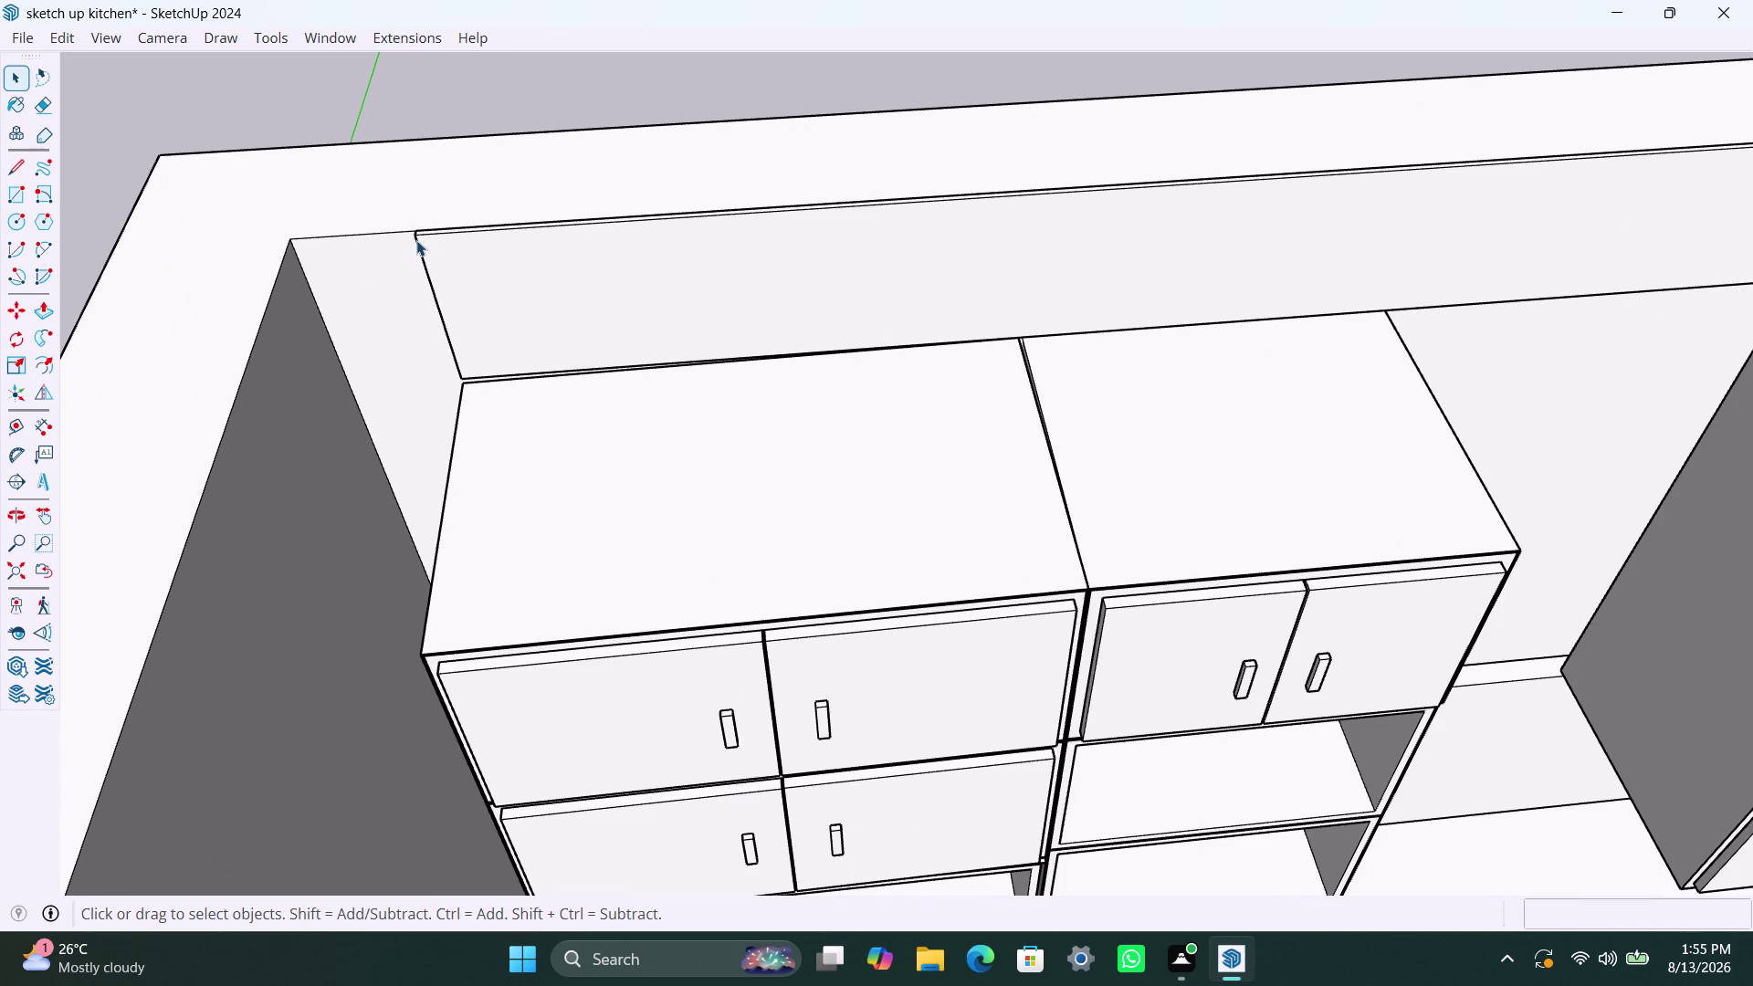
key(r)
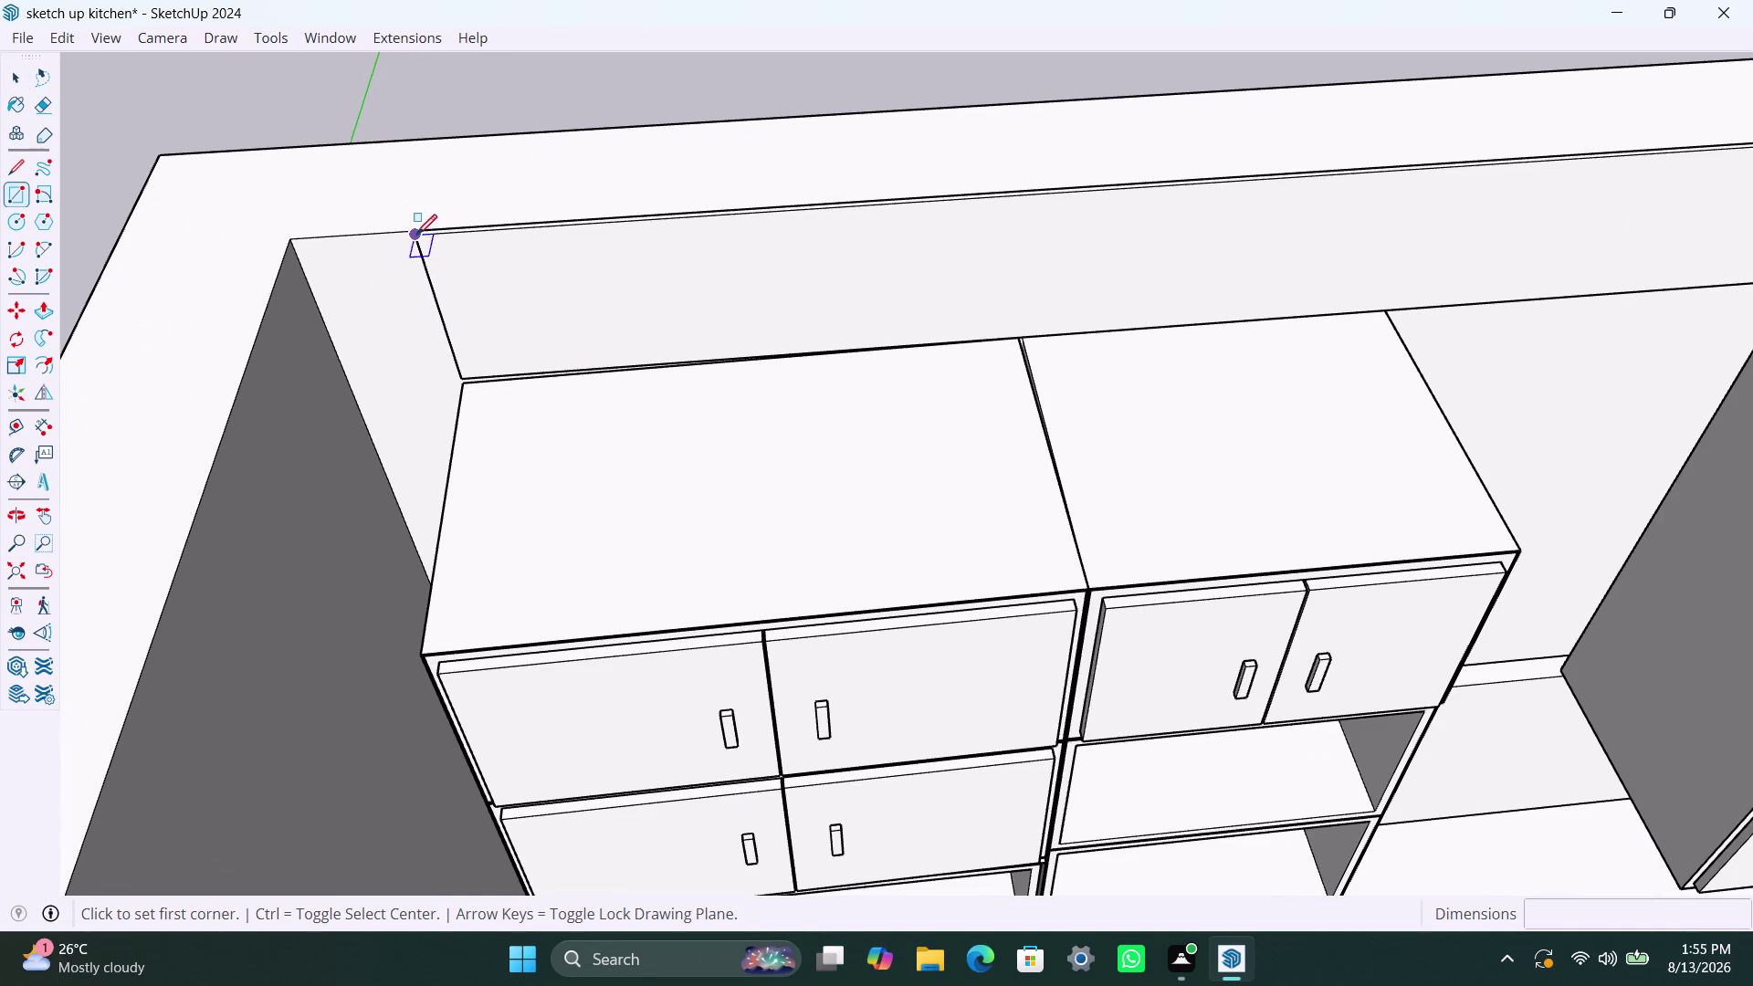
click(417, 236)
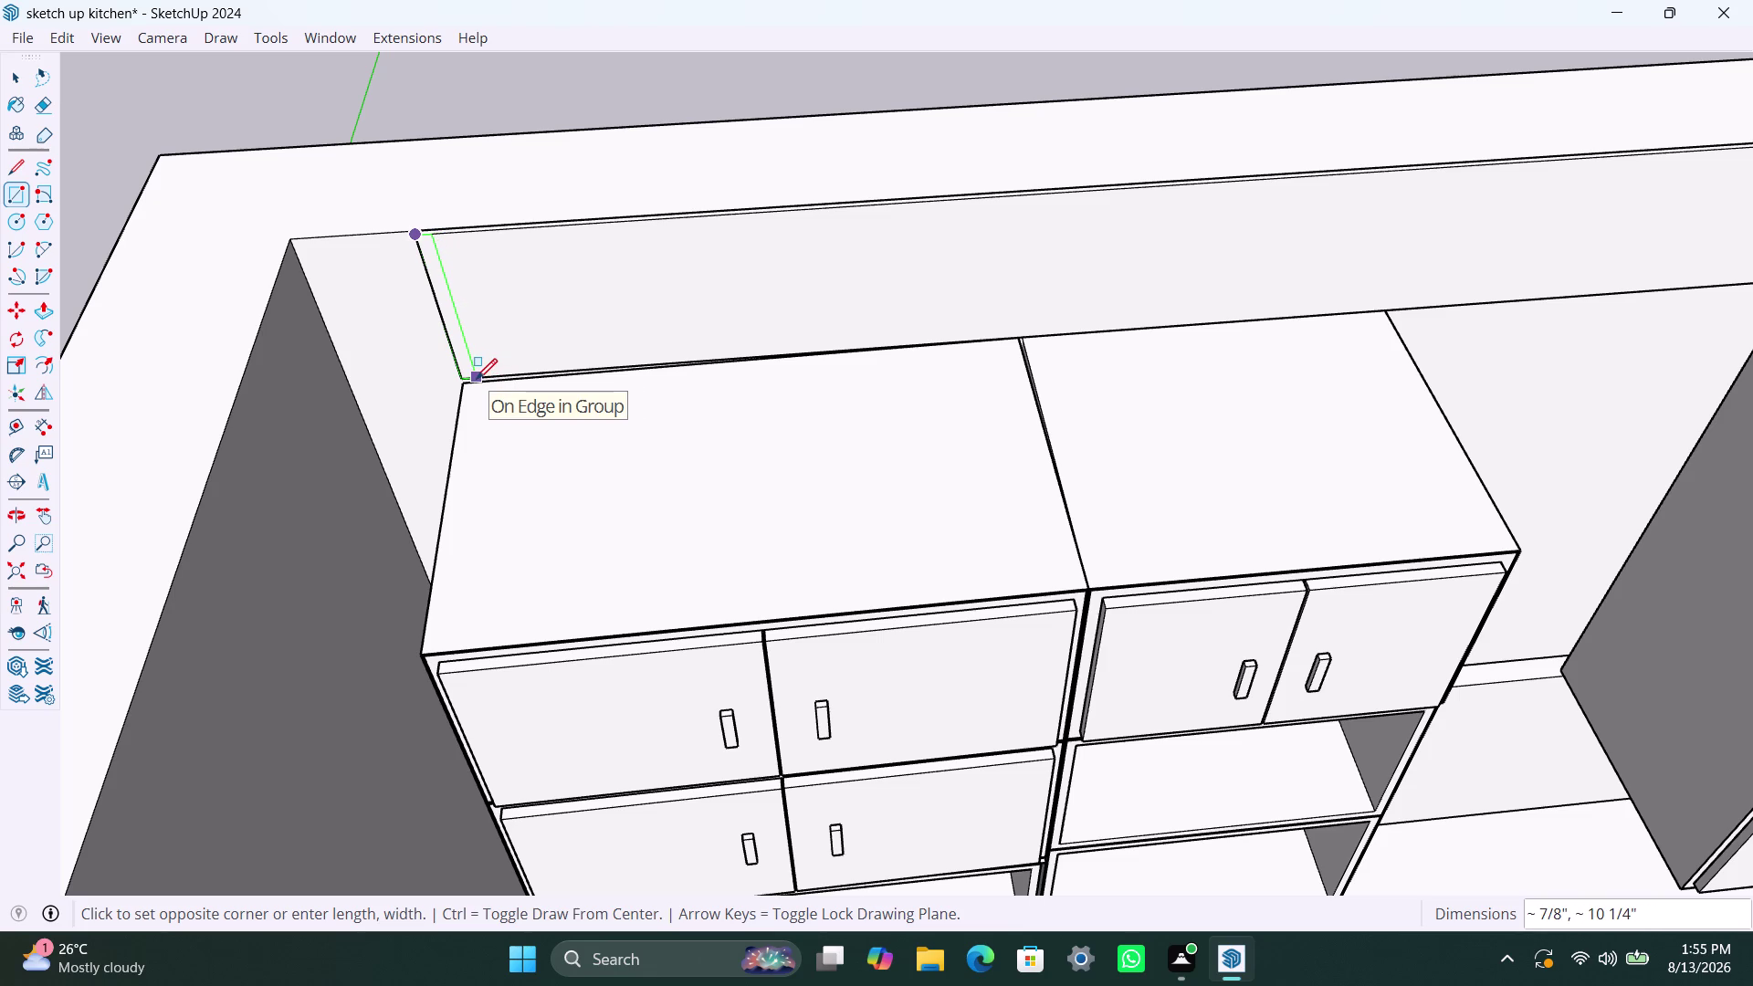
click(480, 378)
key(space)
double_click(461, 340)
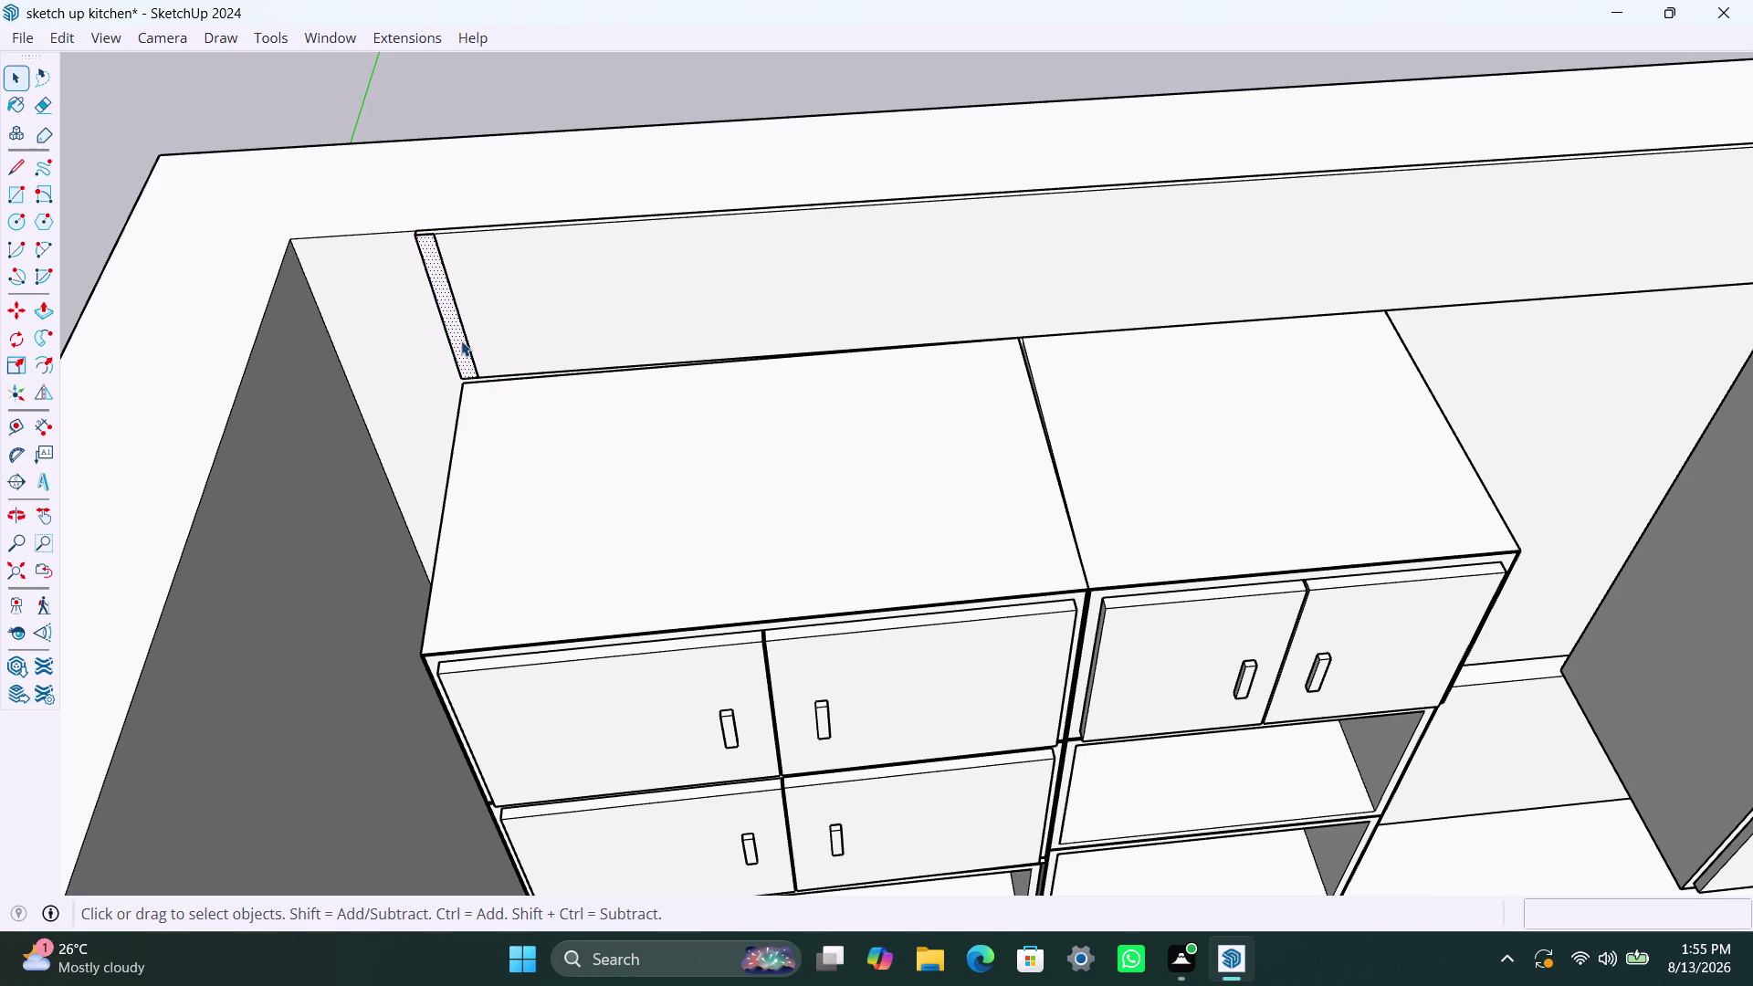
right_click(461, 339)
click(550, 550)
Inside the group, extrude the rectangle 2" into a slat, then exit the group.
triple_click(454, 337)
key(p)
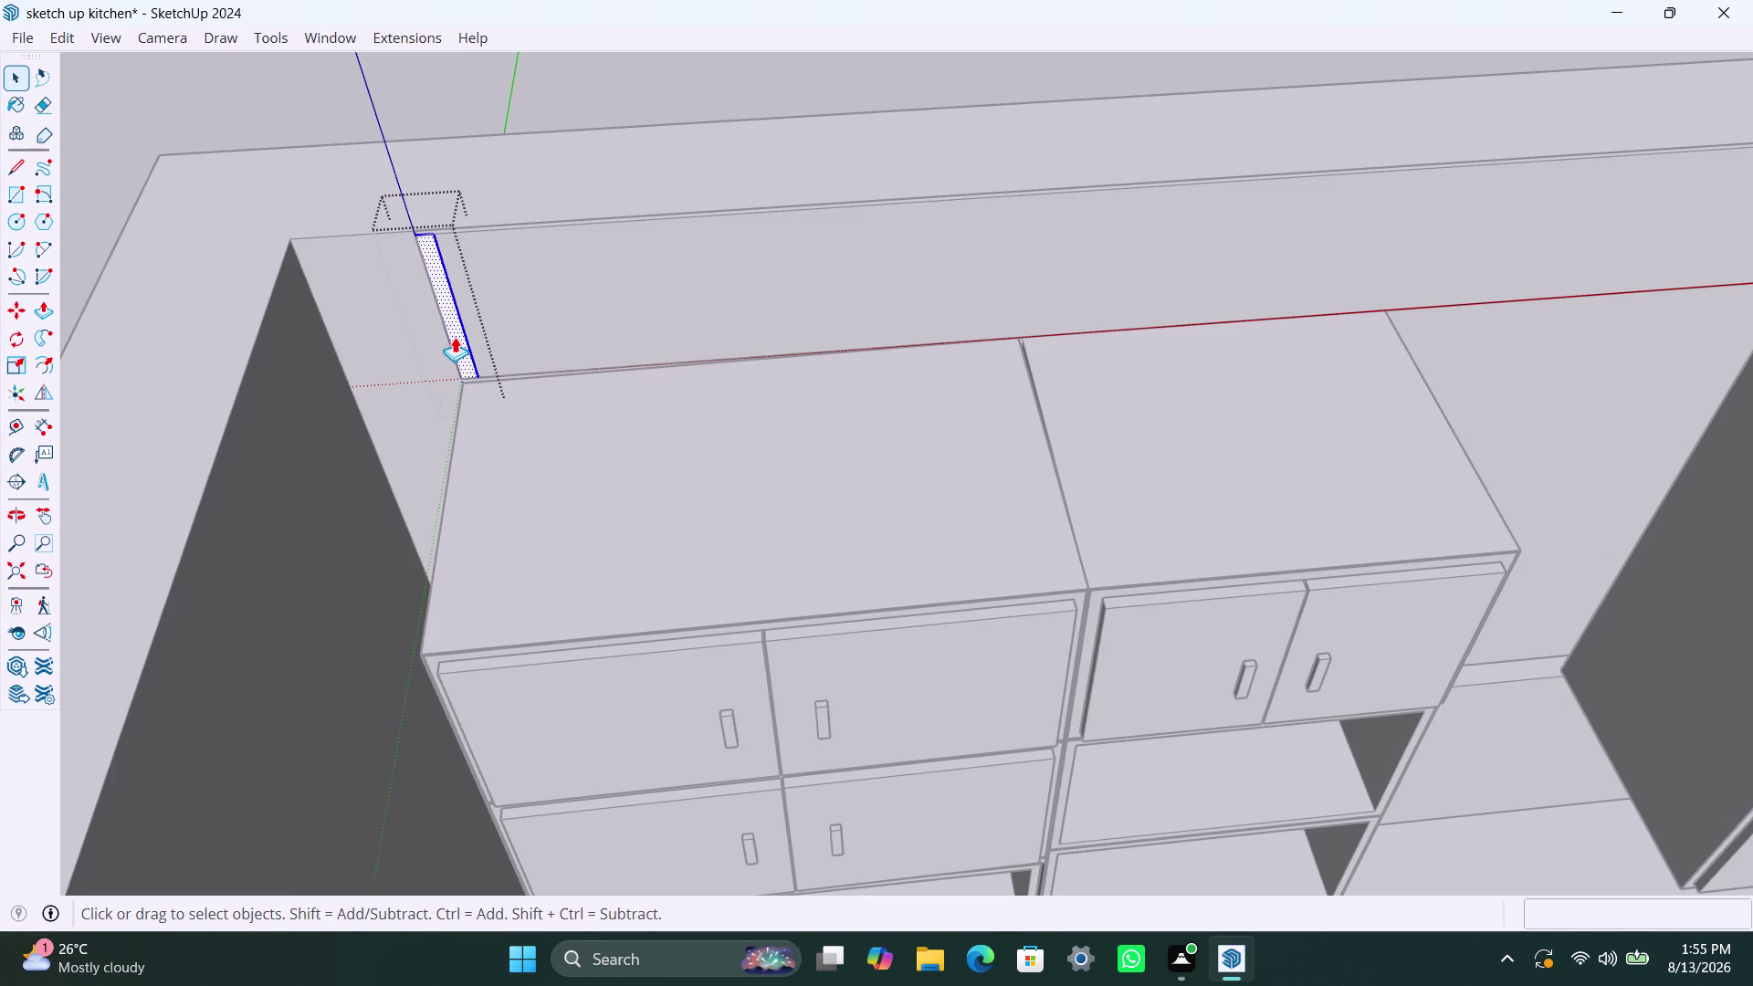
click(454, 337)
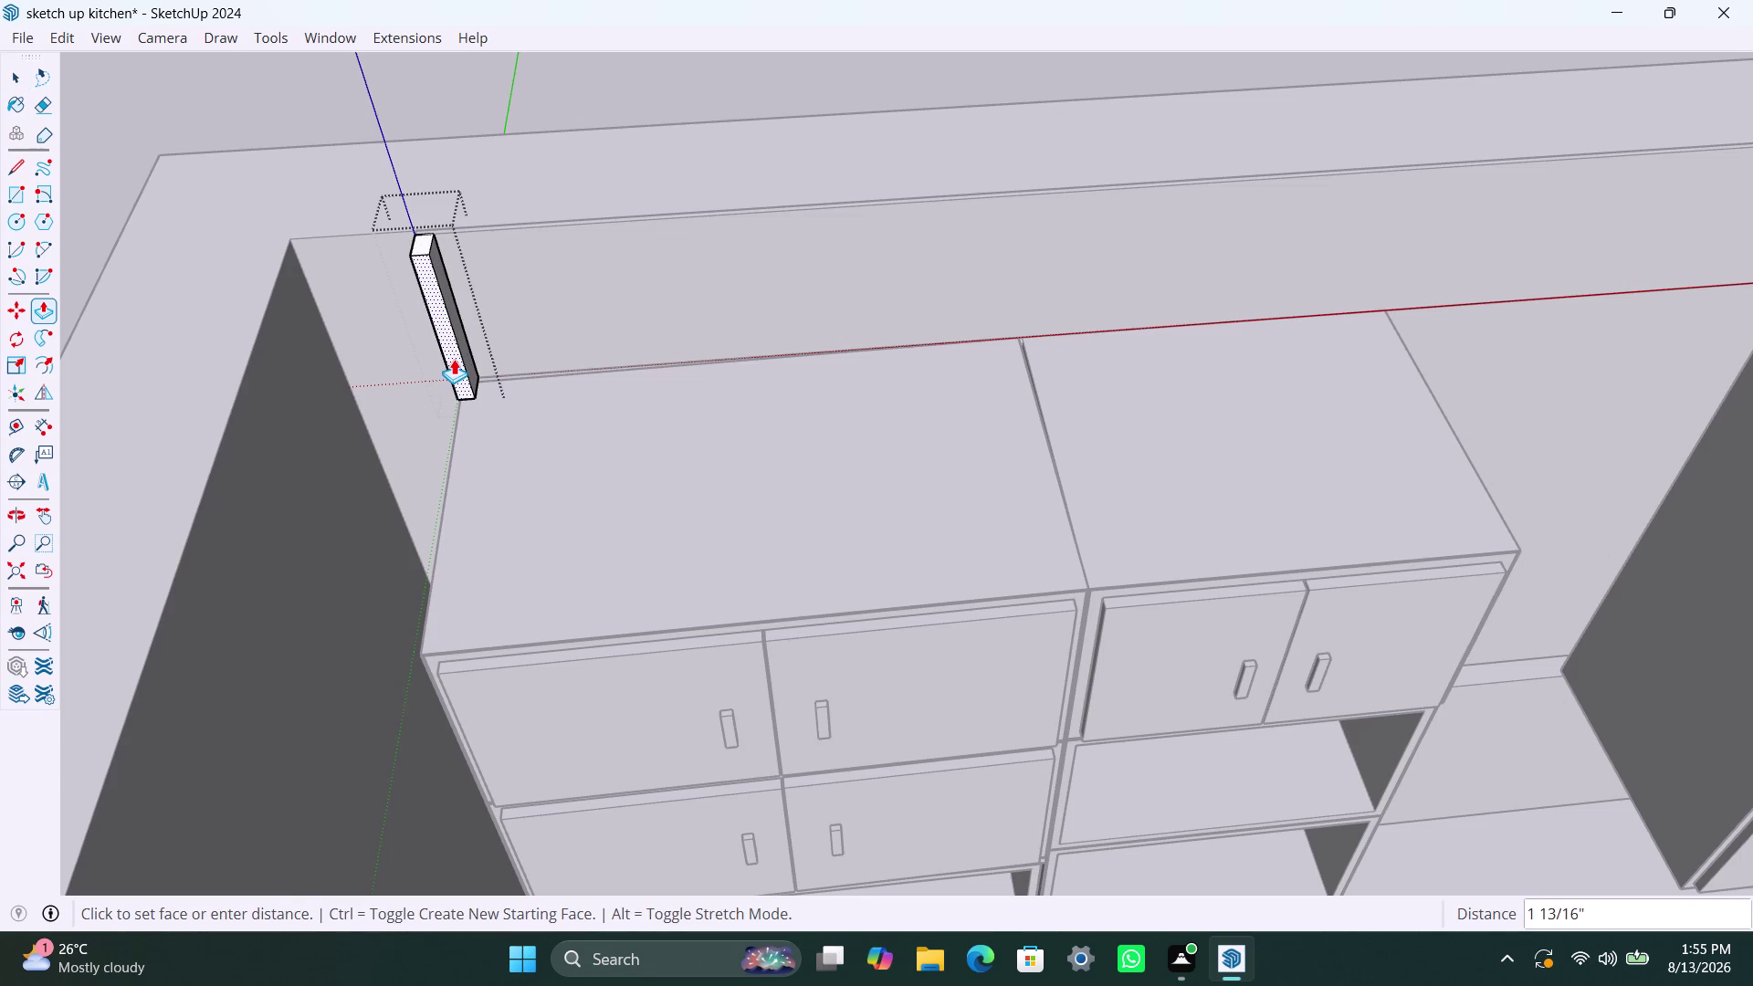
text(2")
key(Return)
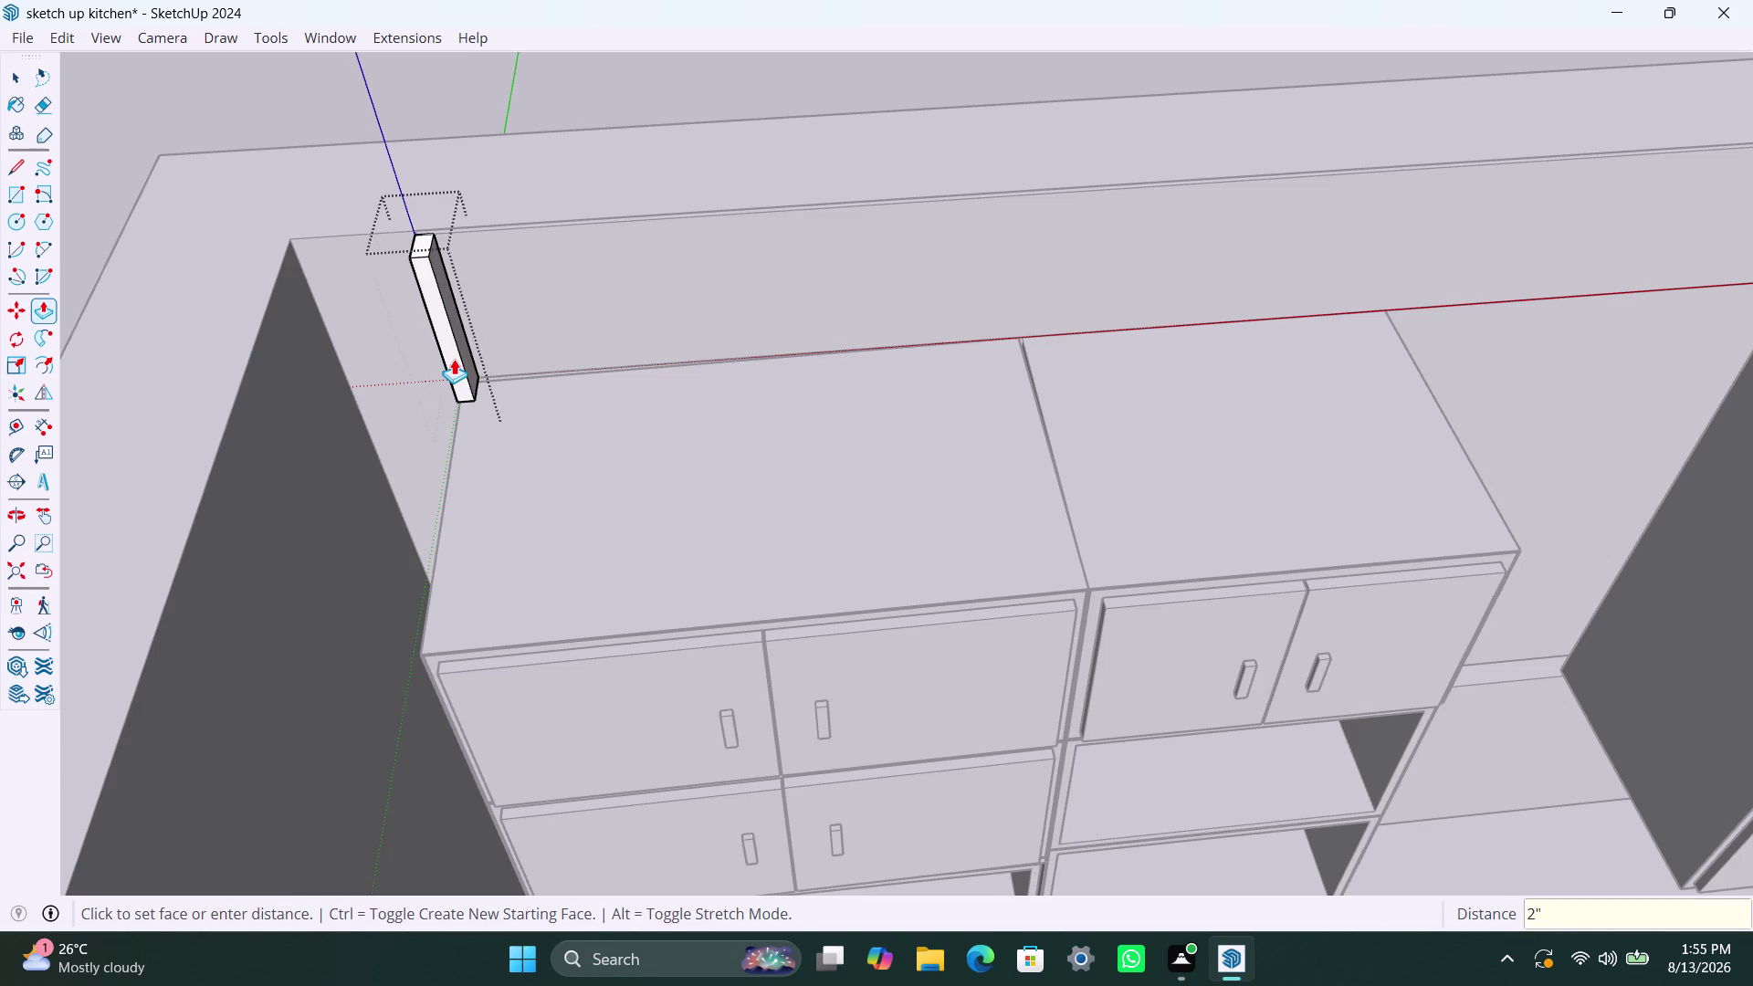
key(space)
click(636, 171)
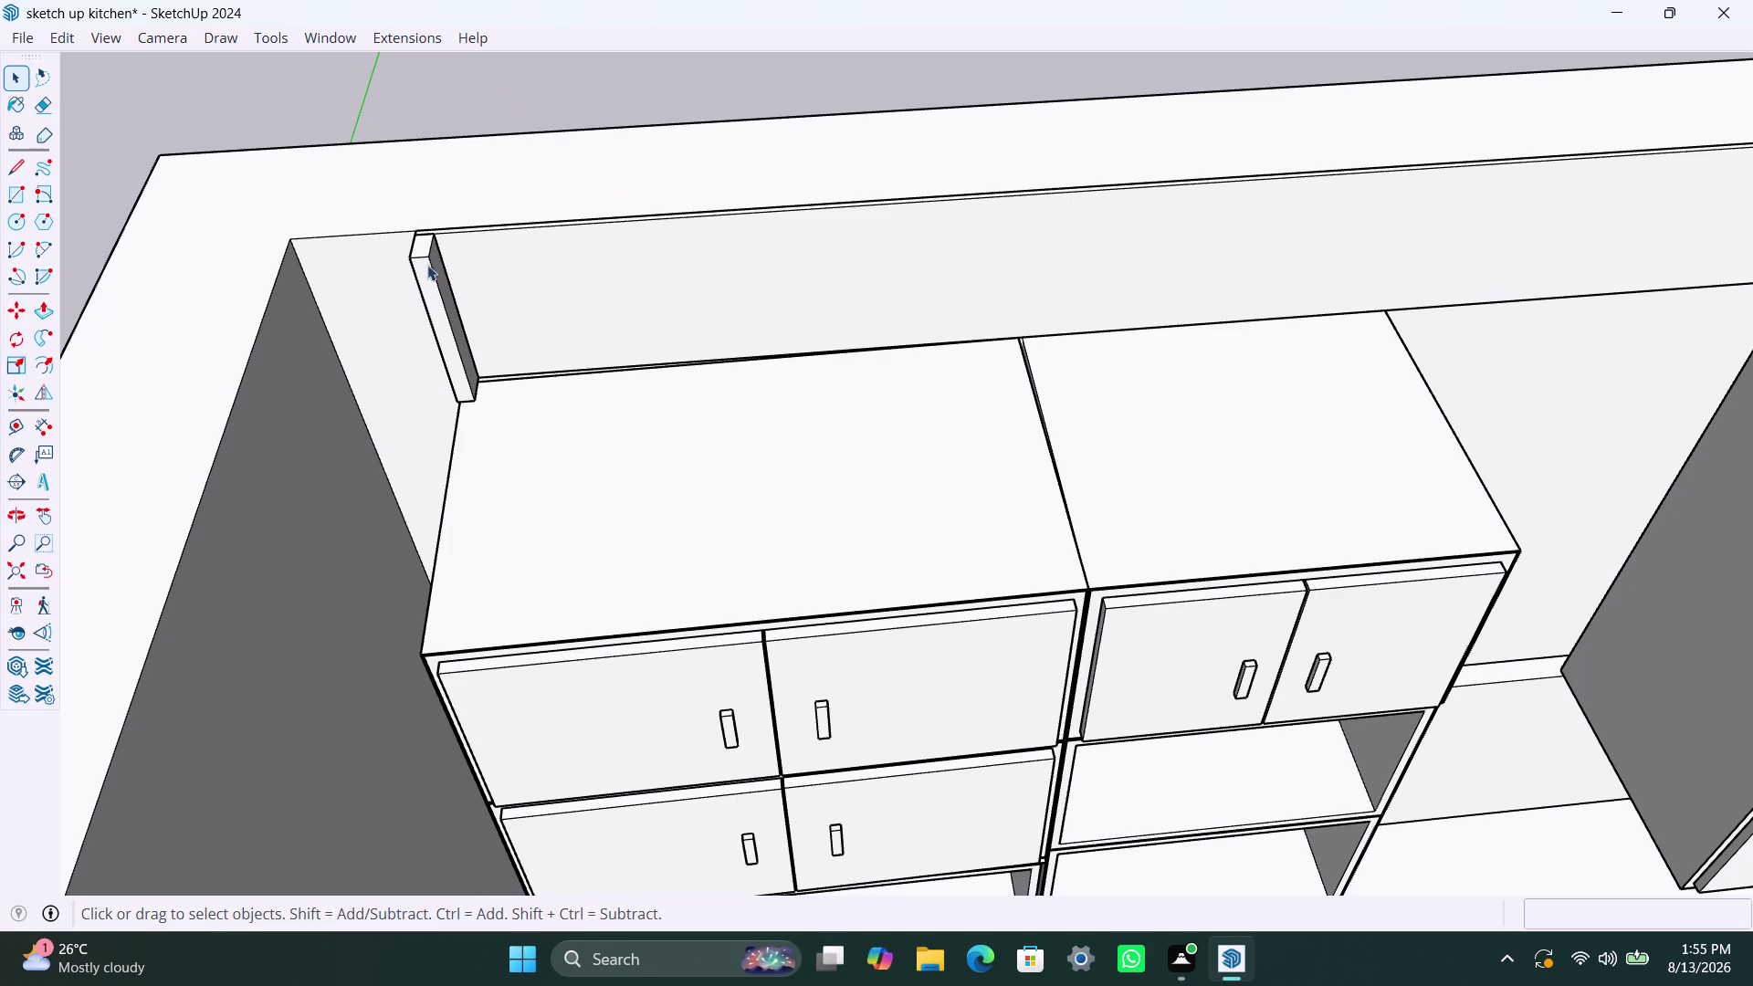
scroll(up, 3)
Copy the slat with Move to the far end of the wall top.
click(420, 258)
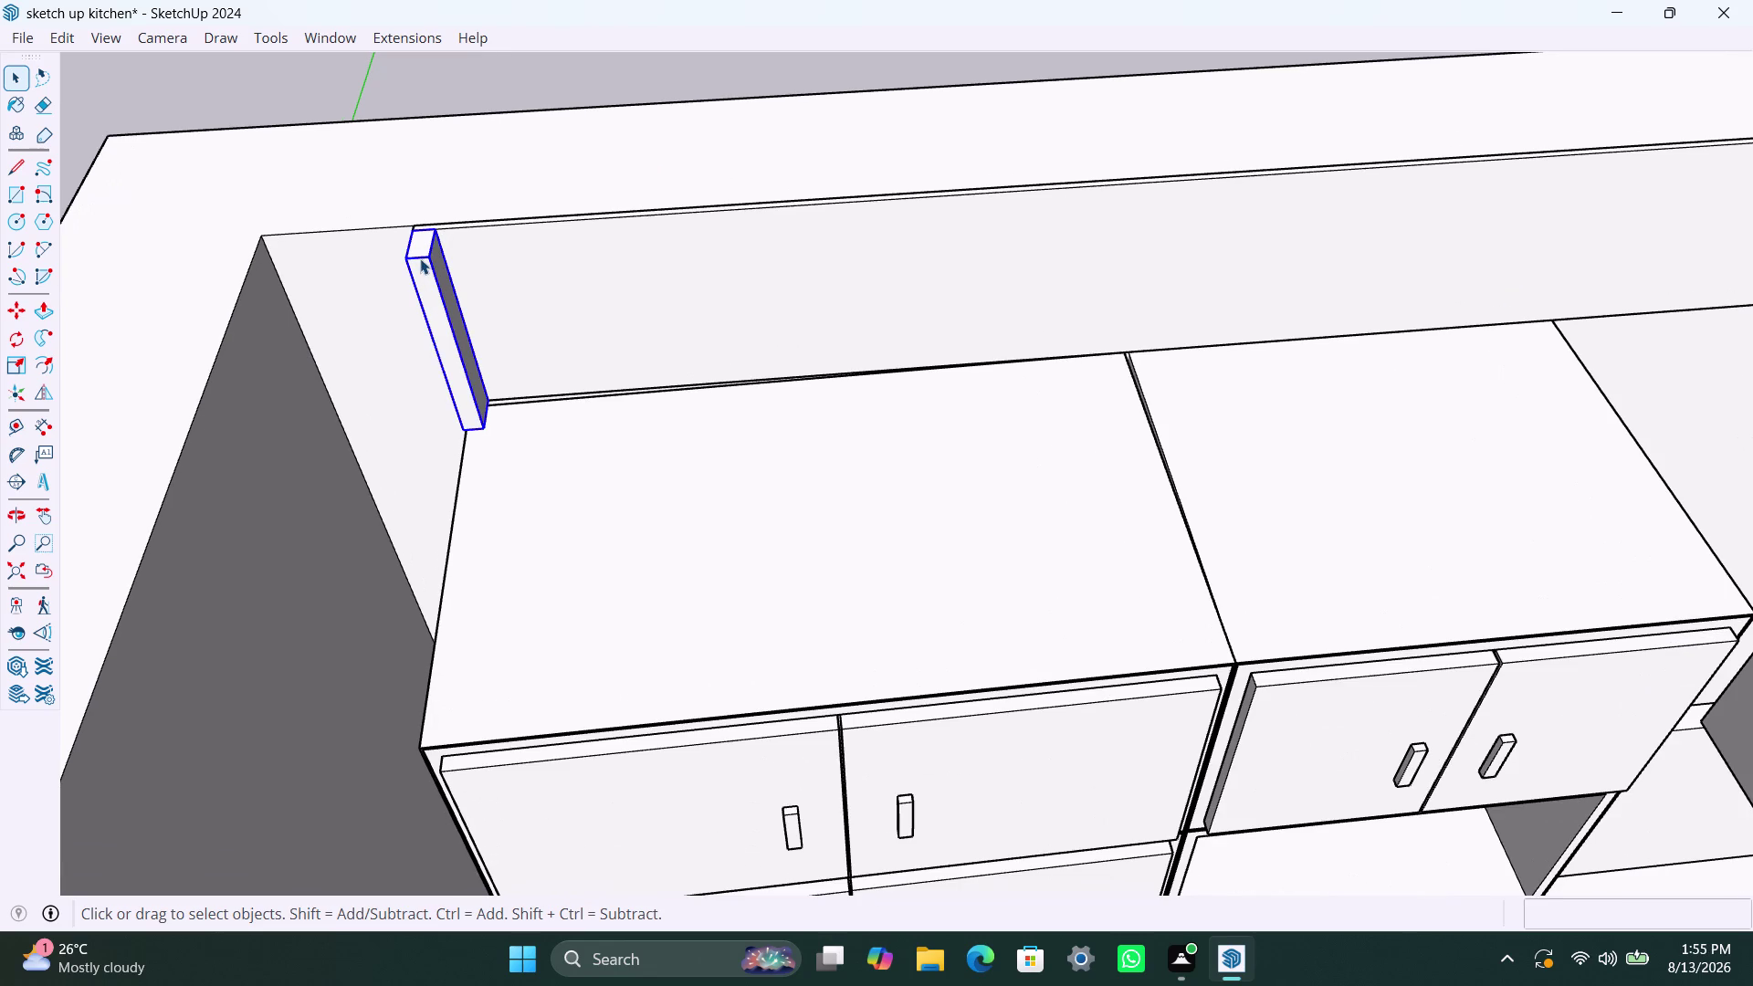
key(m)
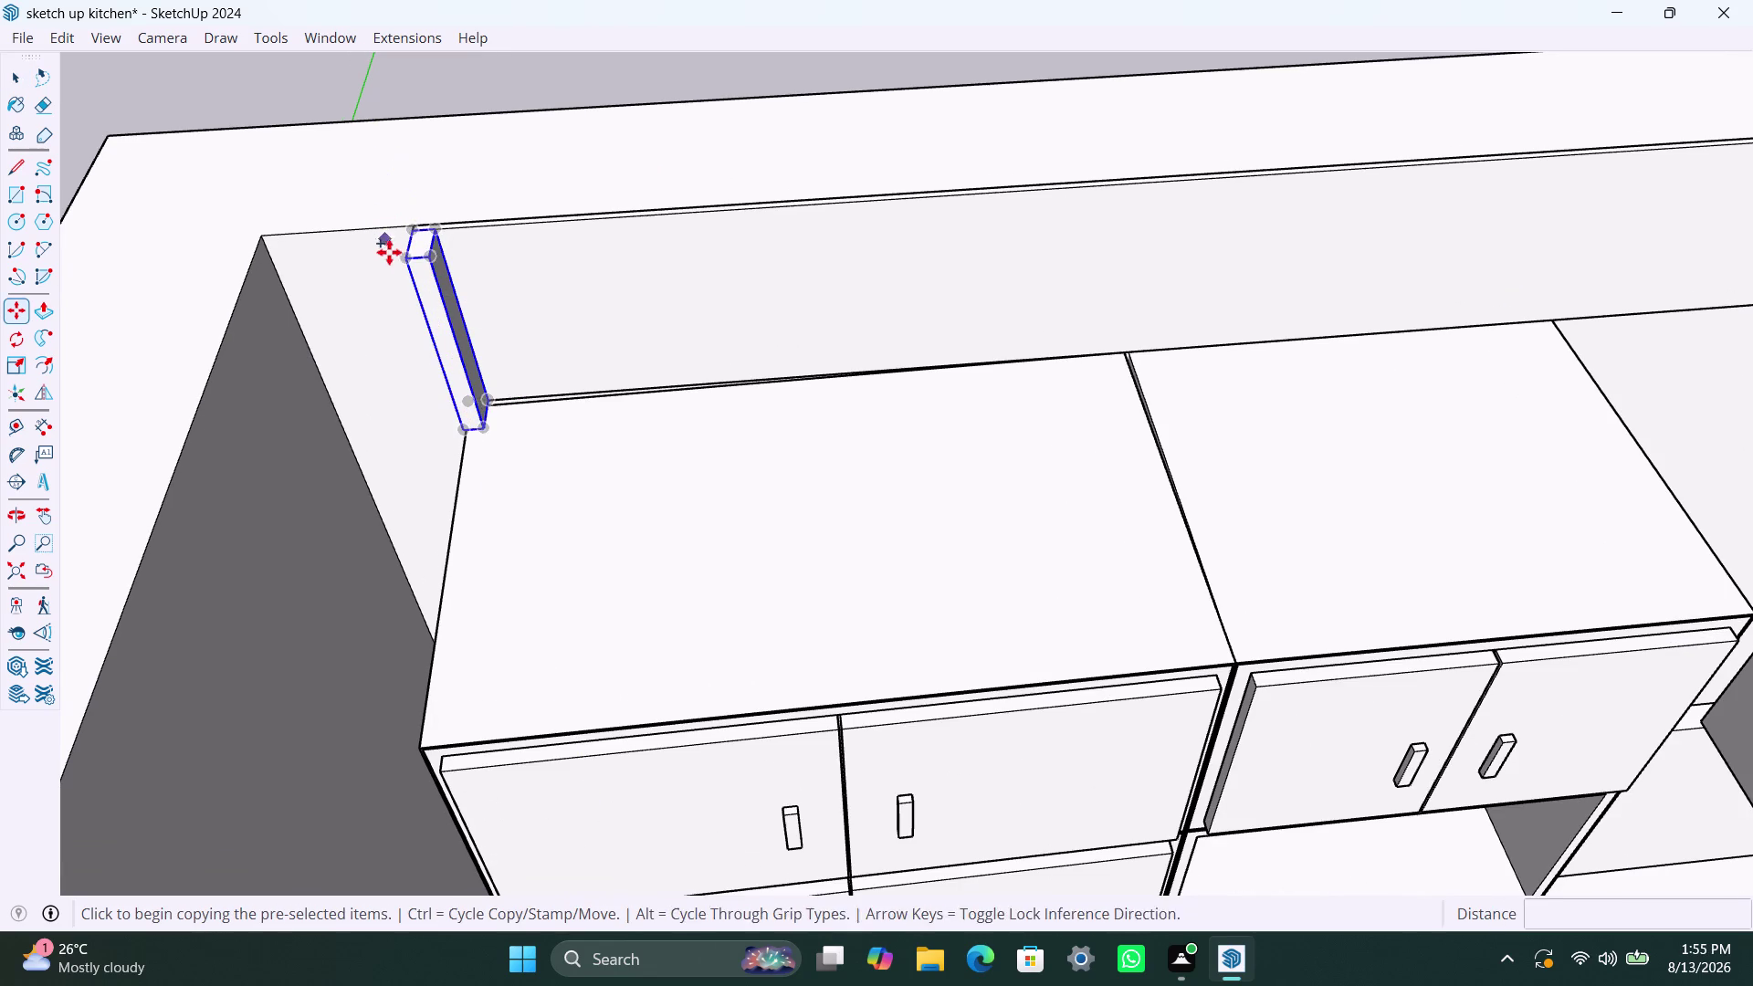
click(410, 236)
scroll(down, 3)
middle_drag(966, 237, 623, 214)
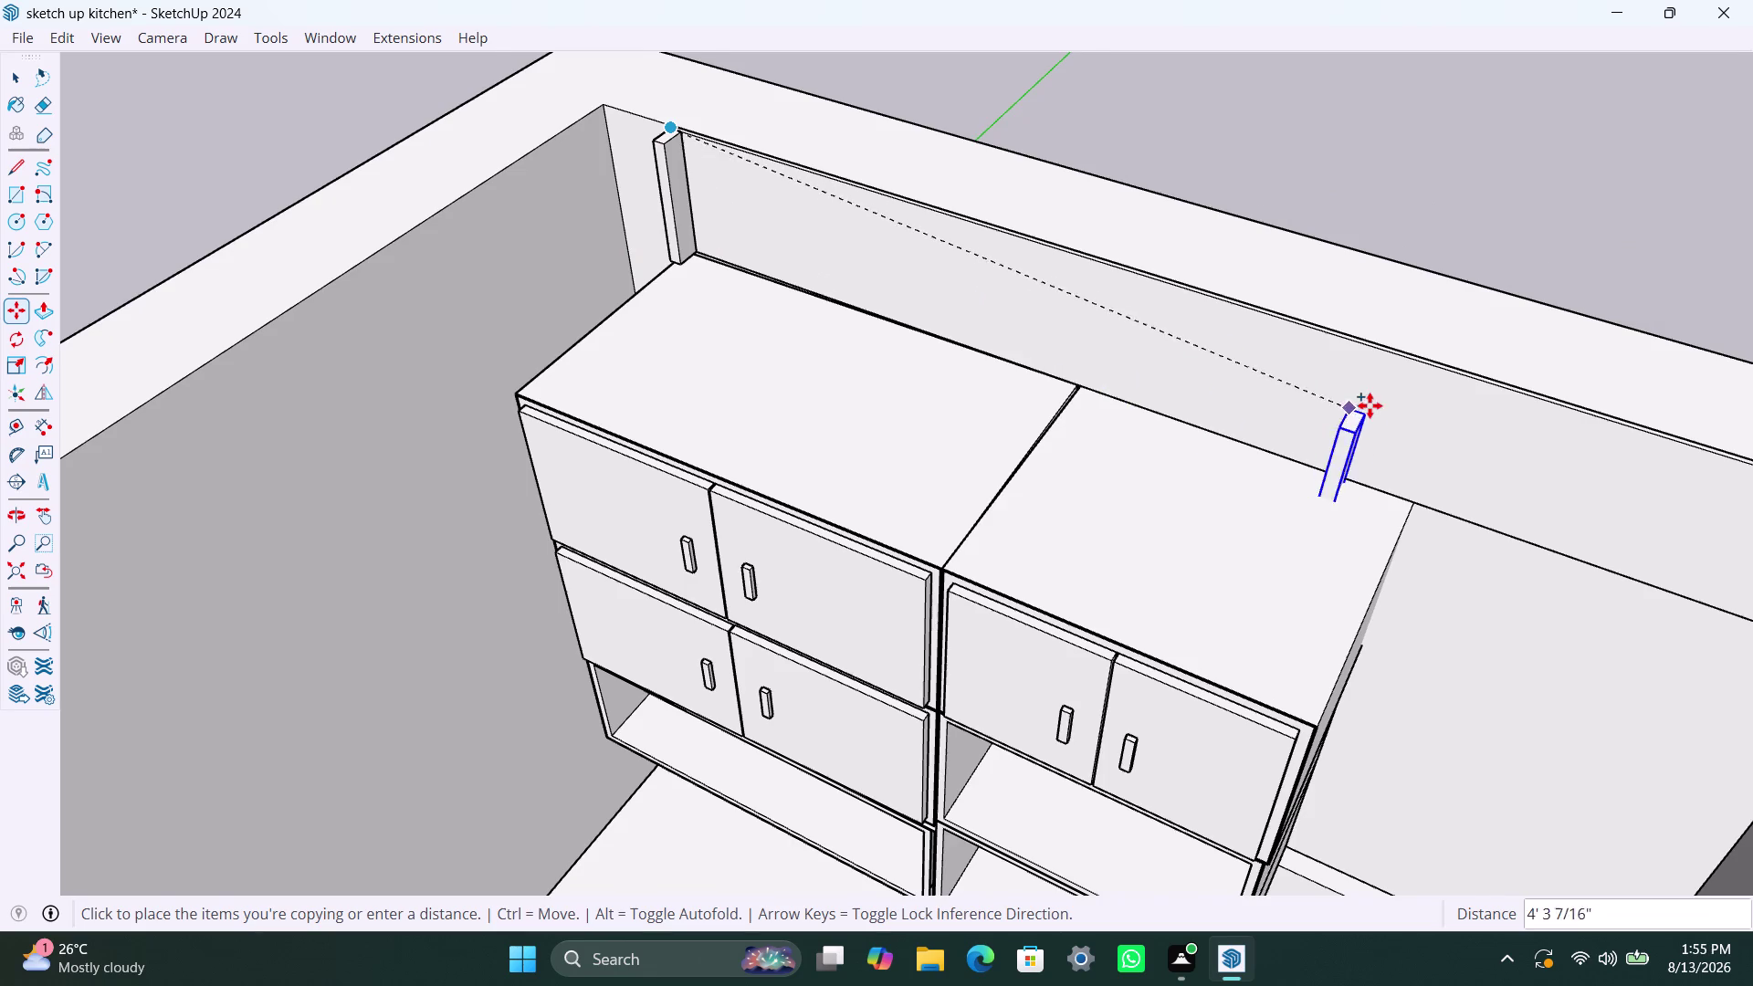
scroll(down, 3)
scroll(down, 3)
middle_drag(1377, 382, 888, 98)
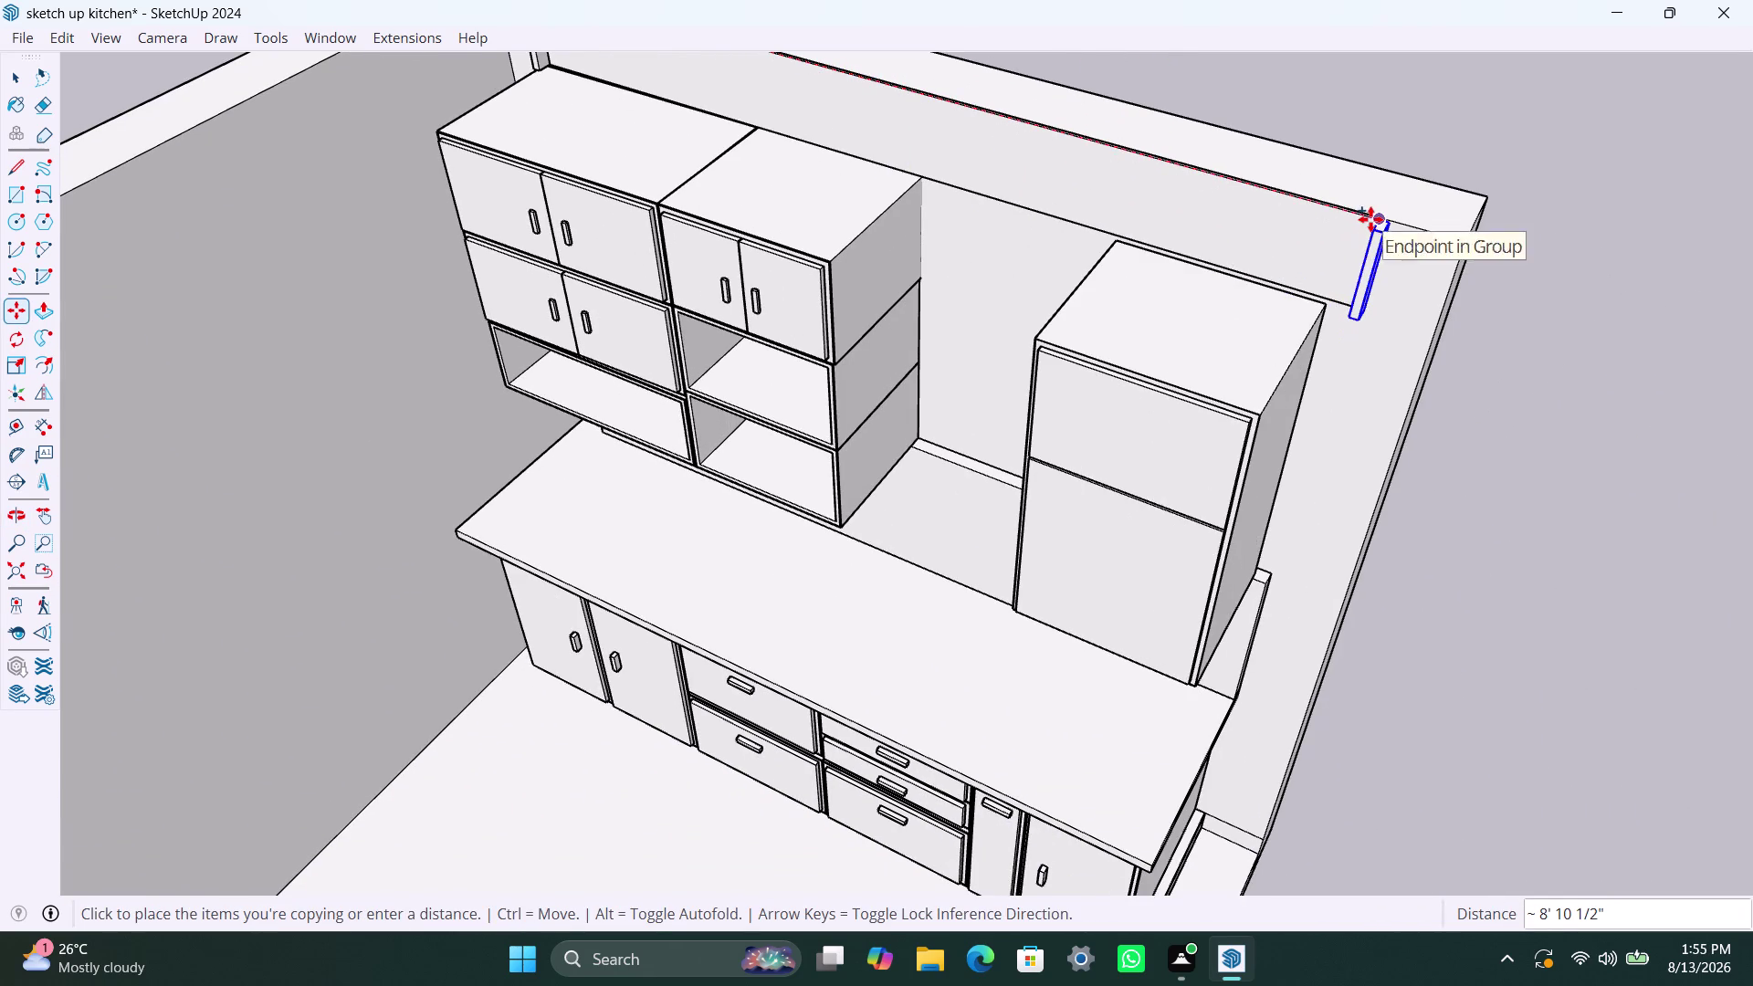
scroll(up, 3)
scroll(up, 3)
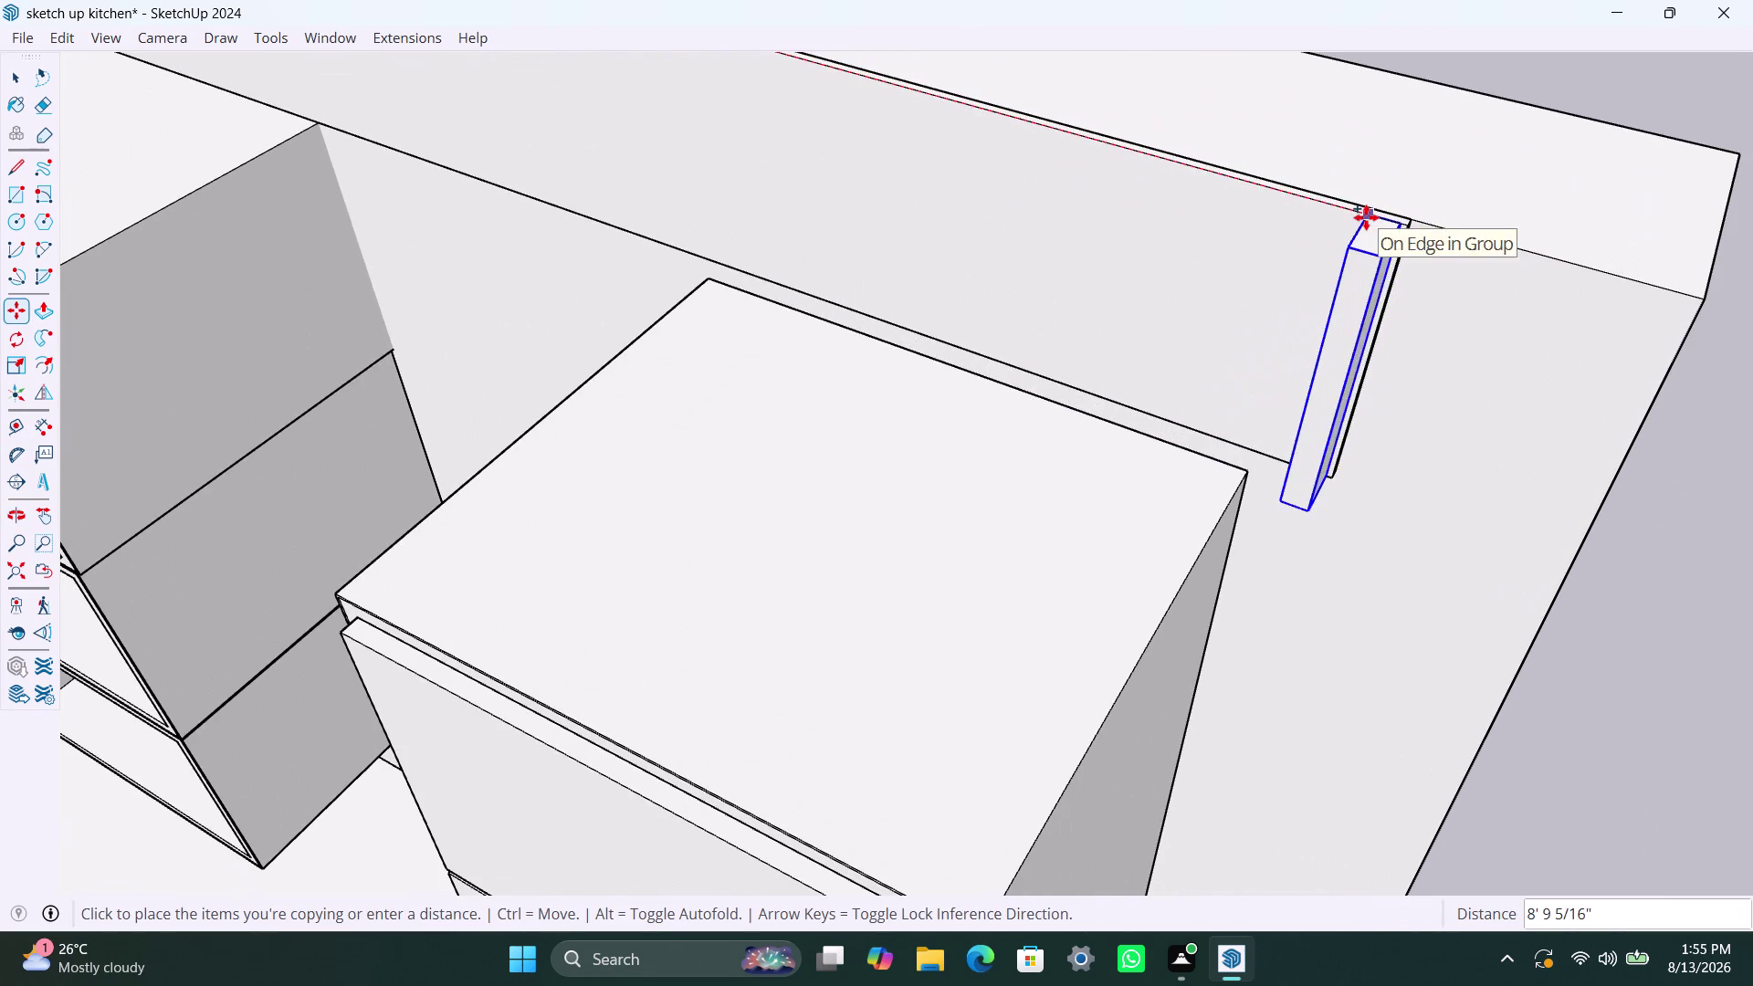
click(1377, 218)
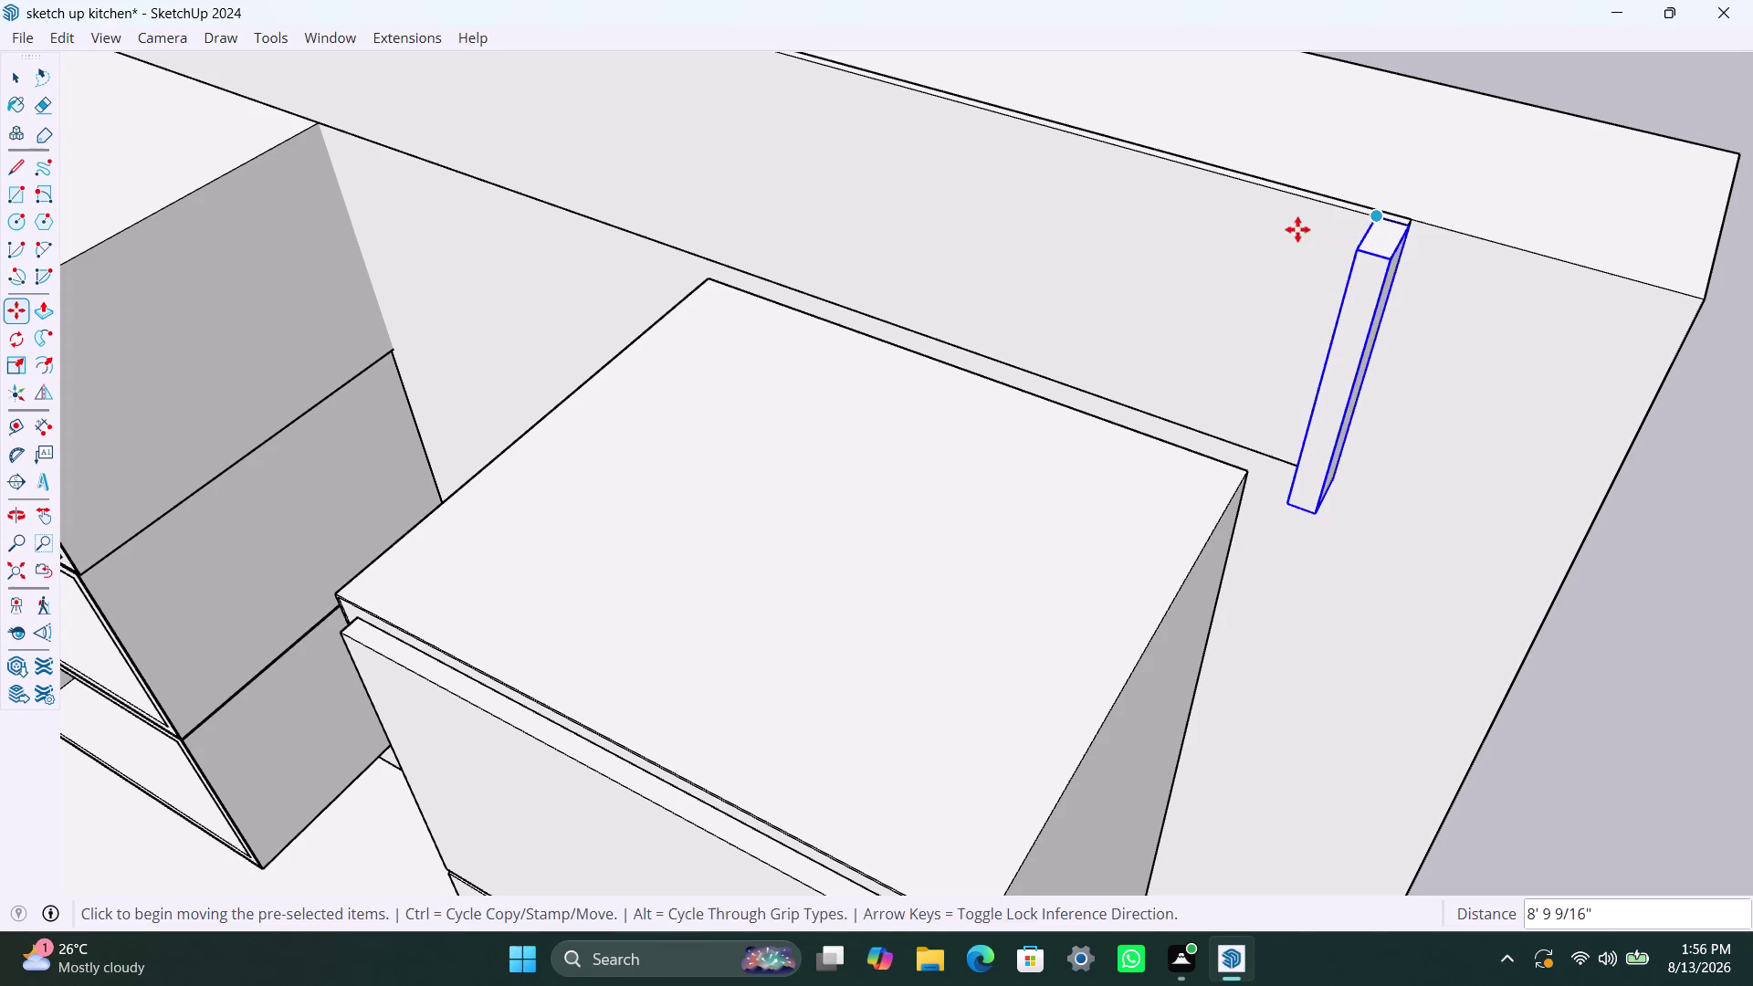
Create evenly spaced slat copies, trying 30 and 40 before settling on 50.
text(/3)
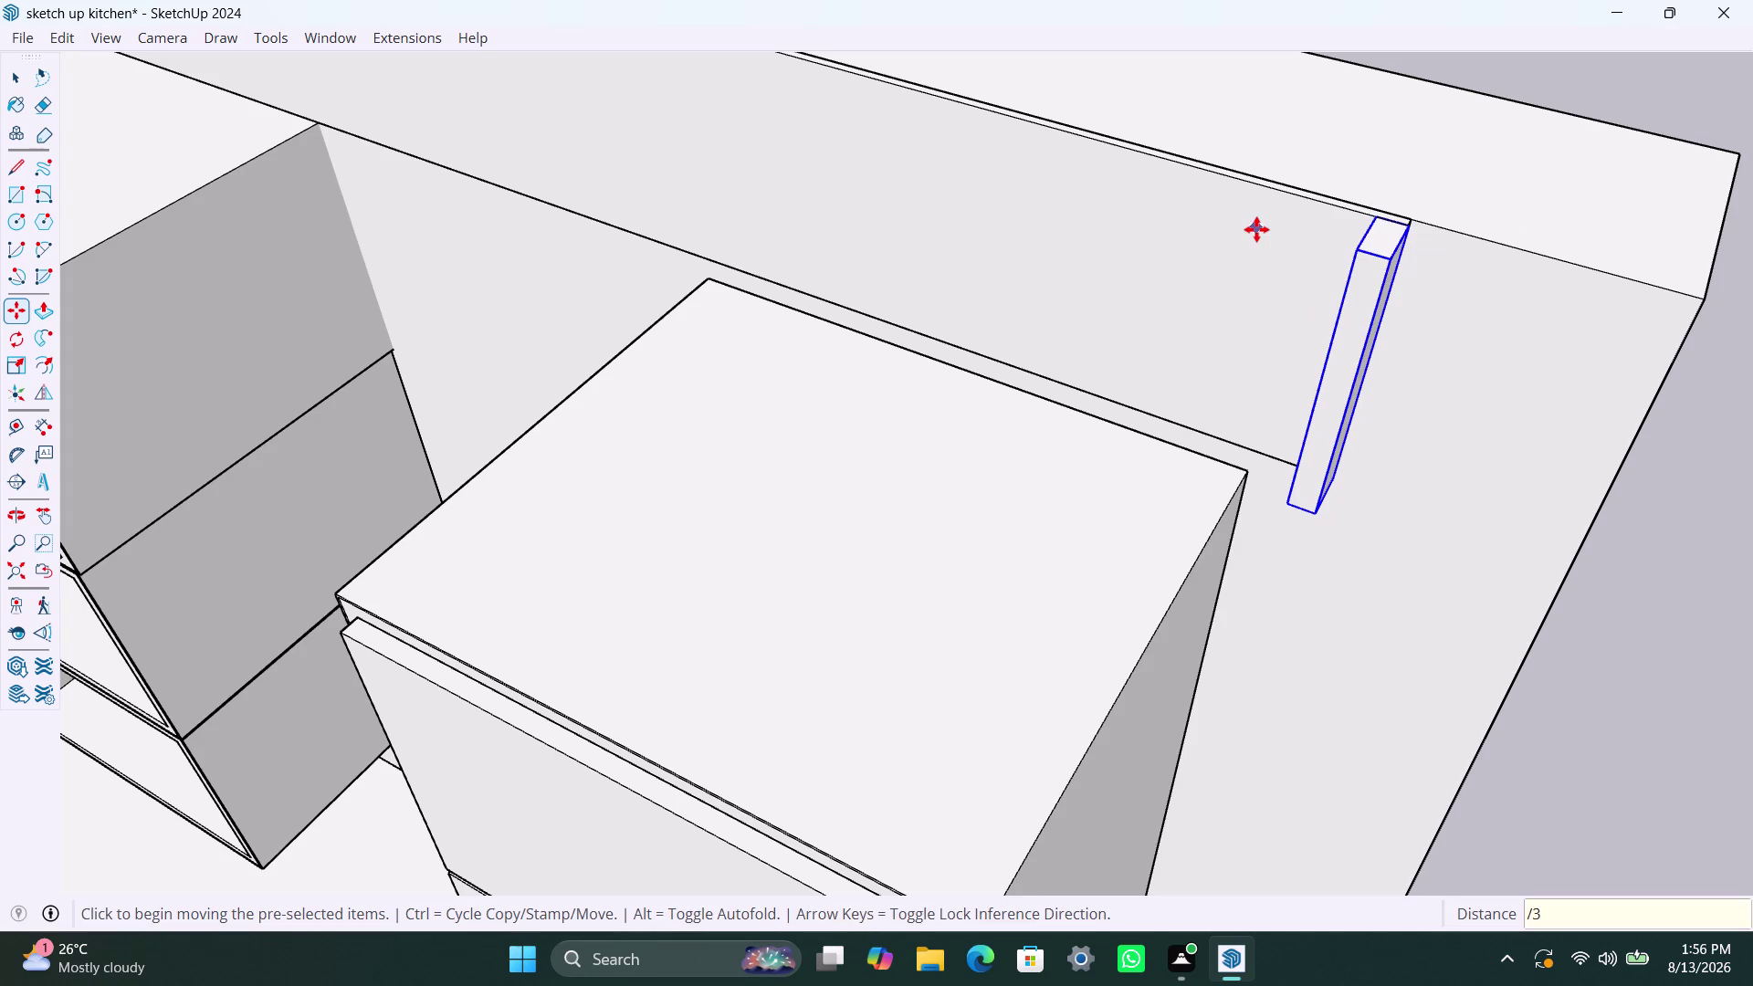
text(0)
key(Return)
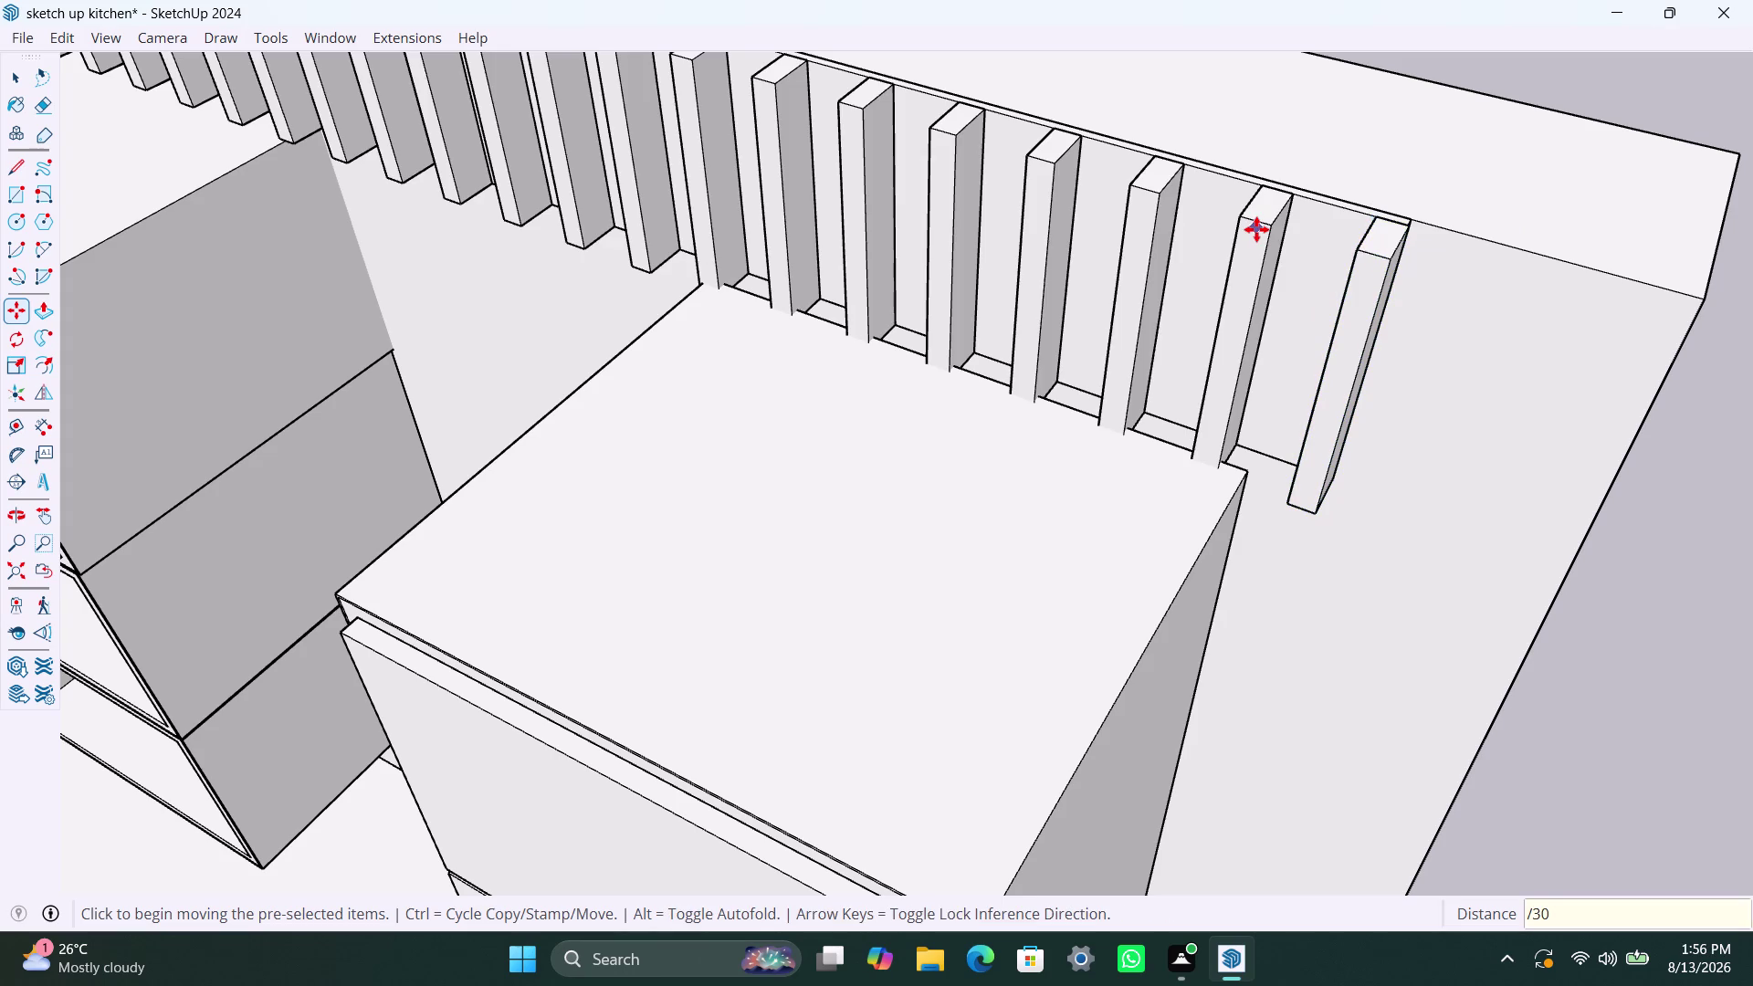
key(slash)
text(40)
key(Return)
text(/)
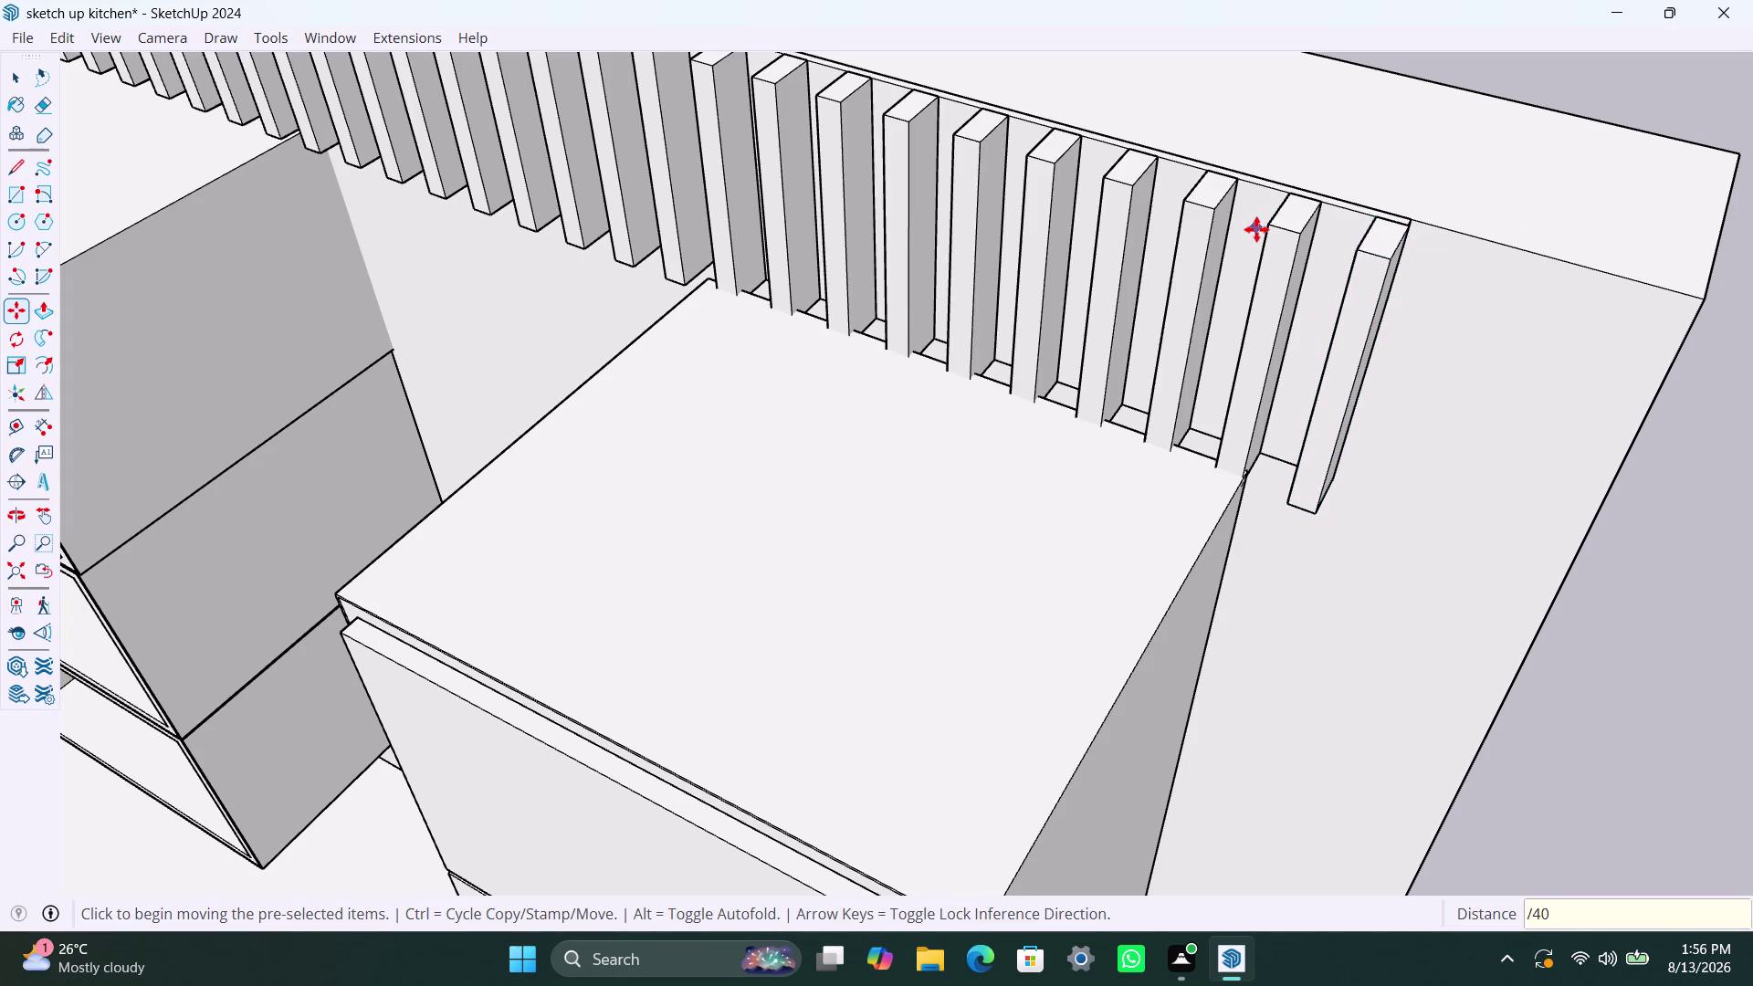
text(50)
key(Return)
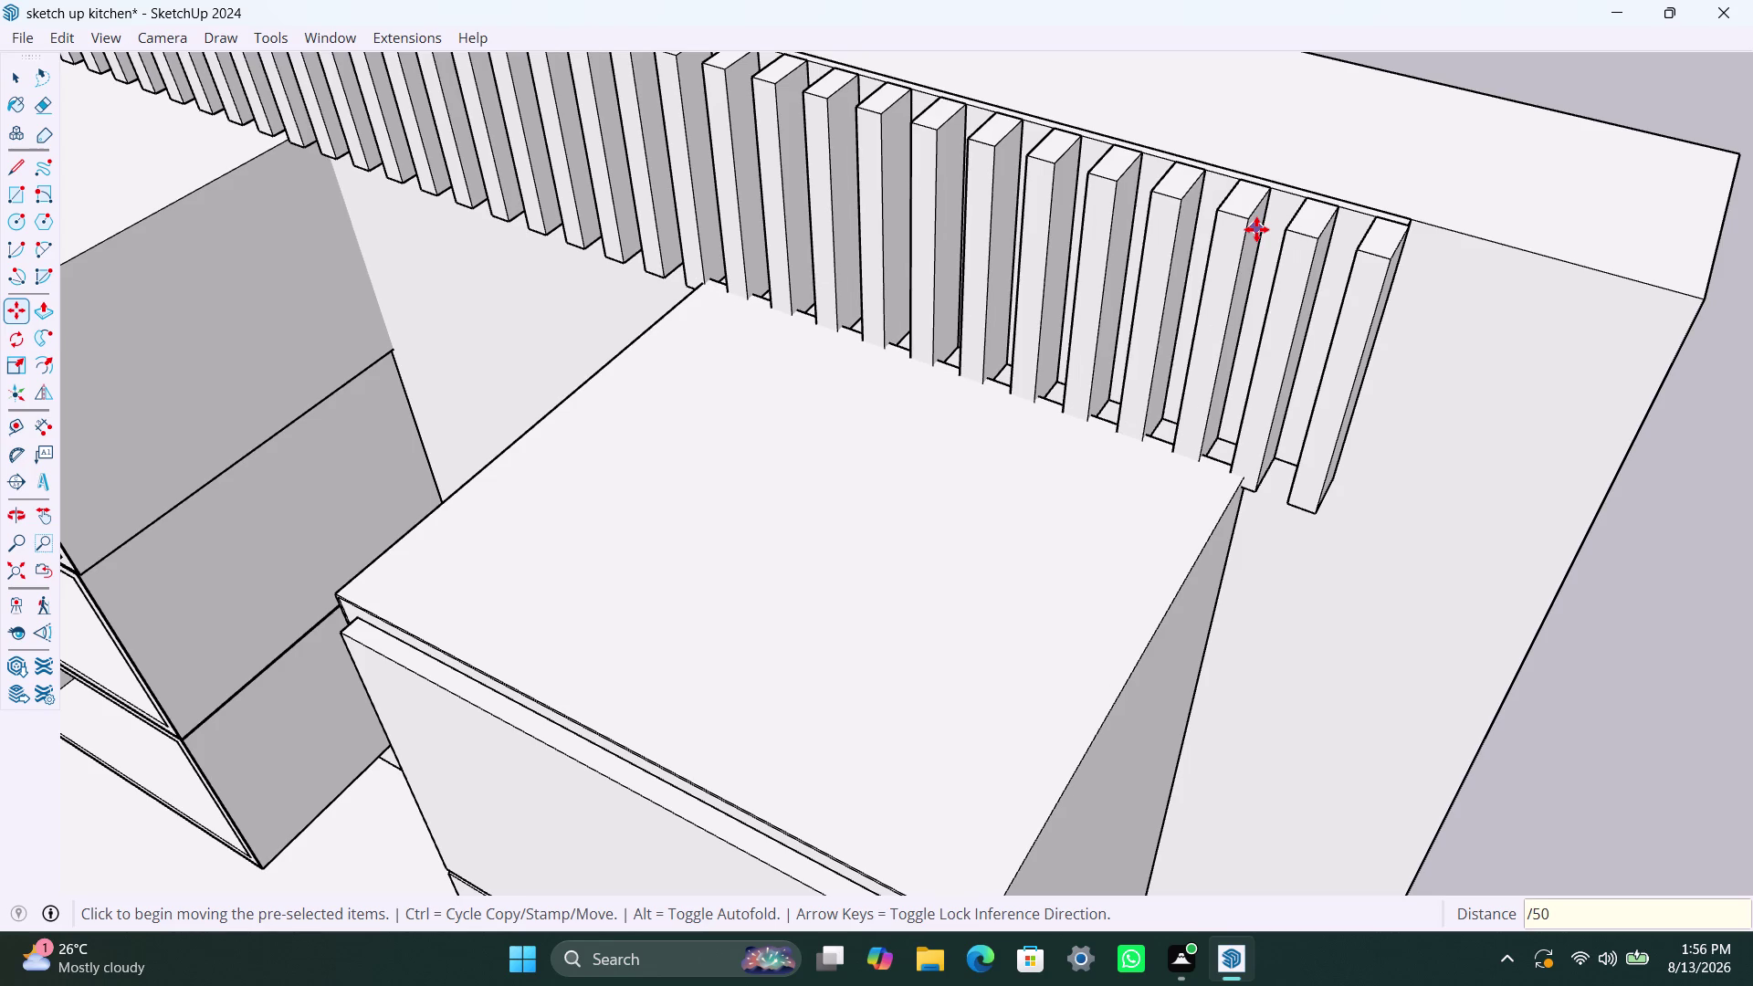
scroll(down, 3)
scroll(down, 3)
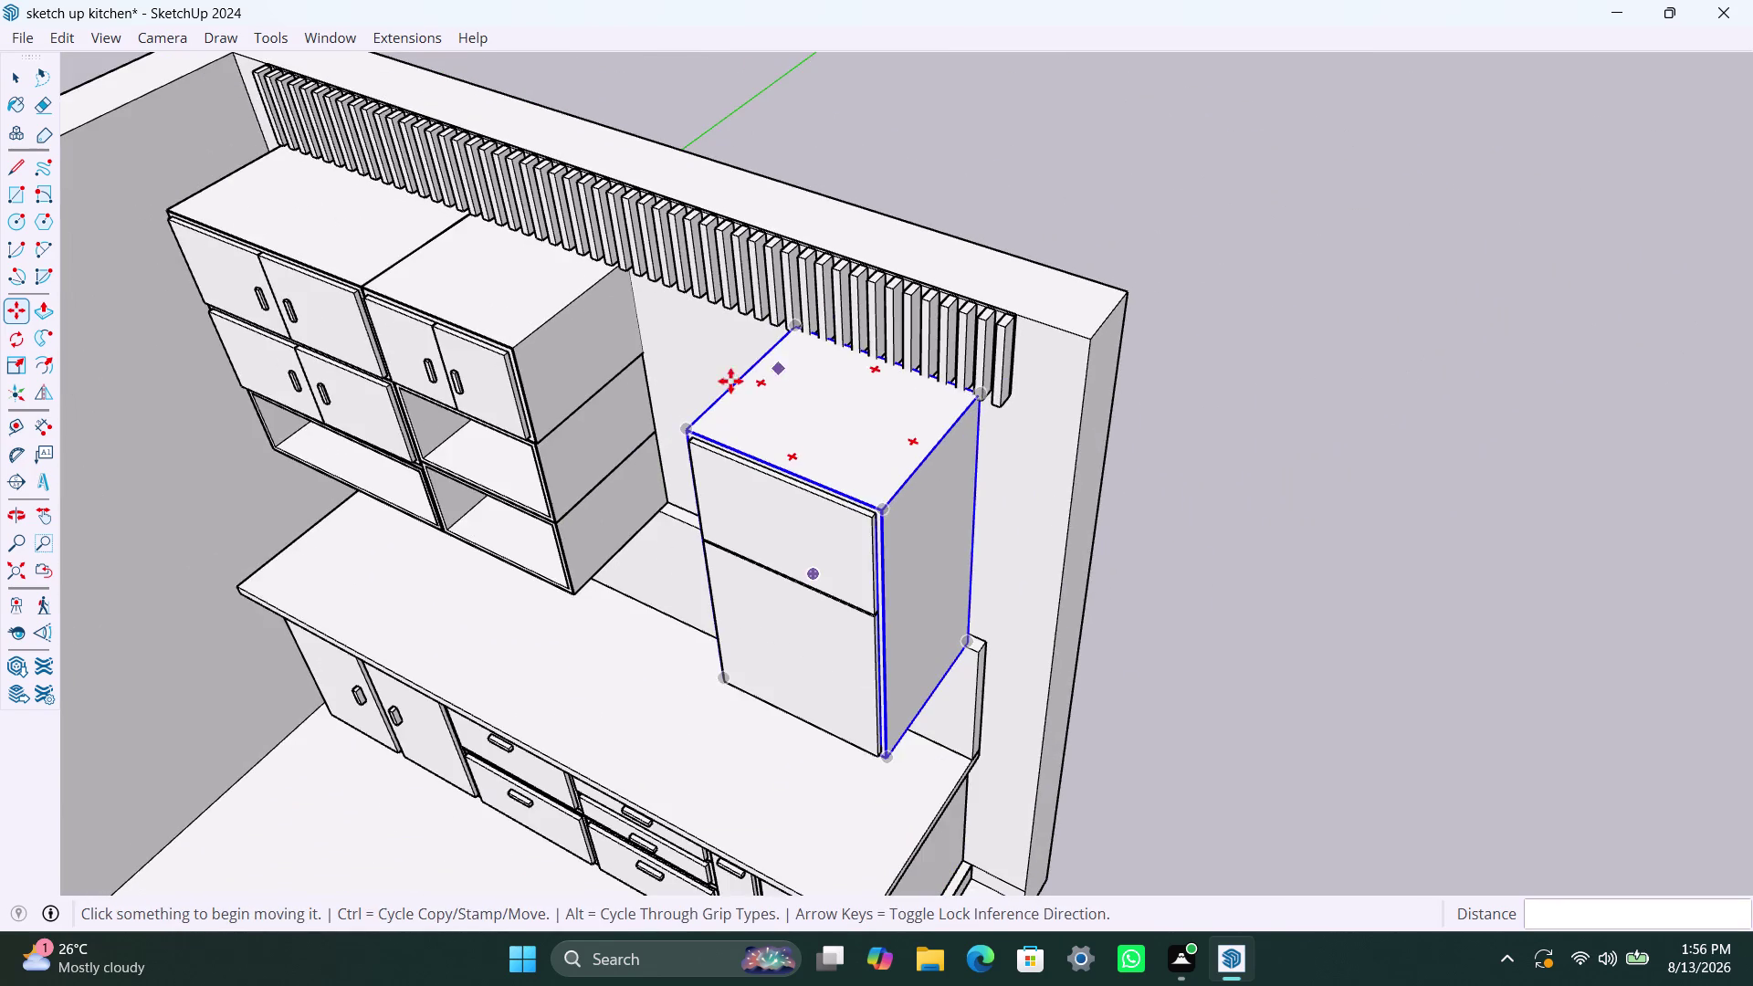
middle_drag(728, 384, 1050, 181)
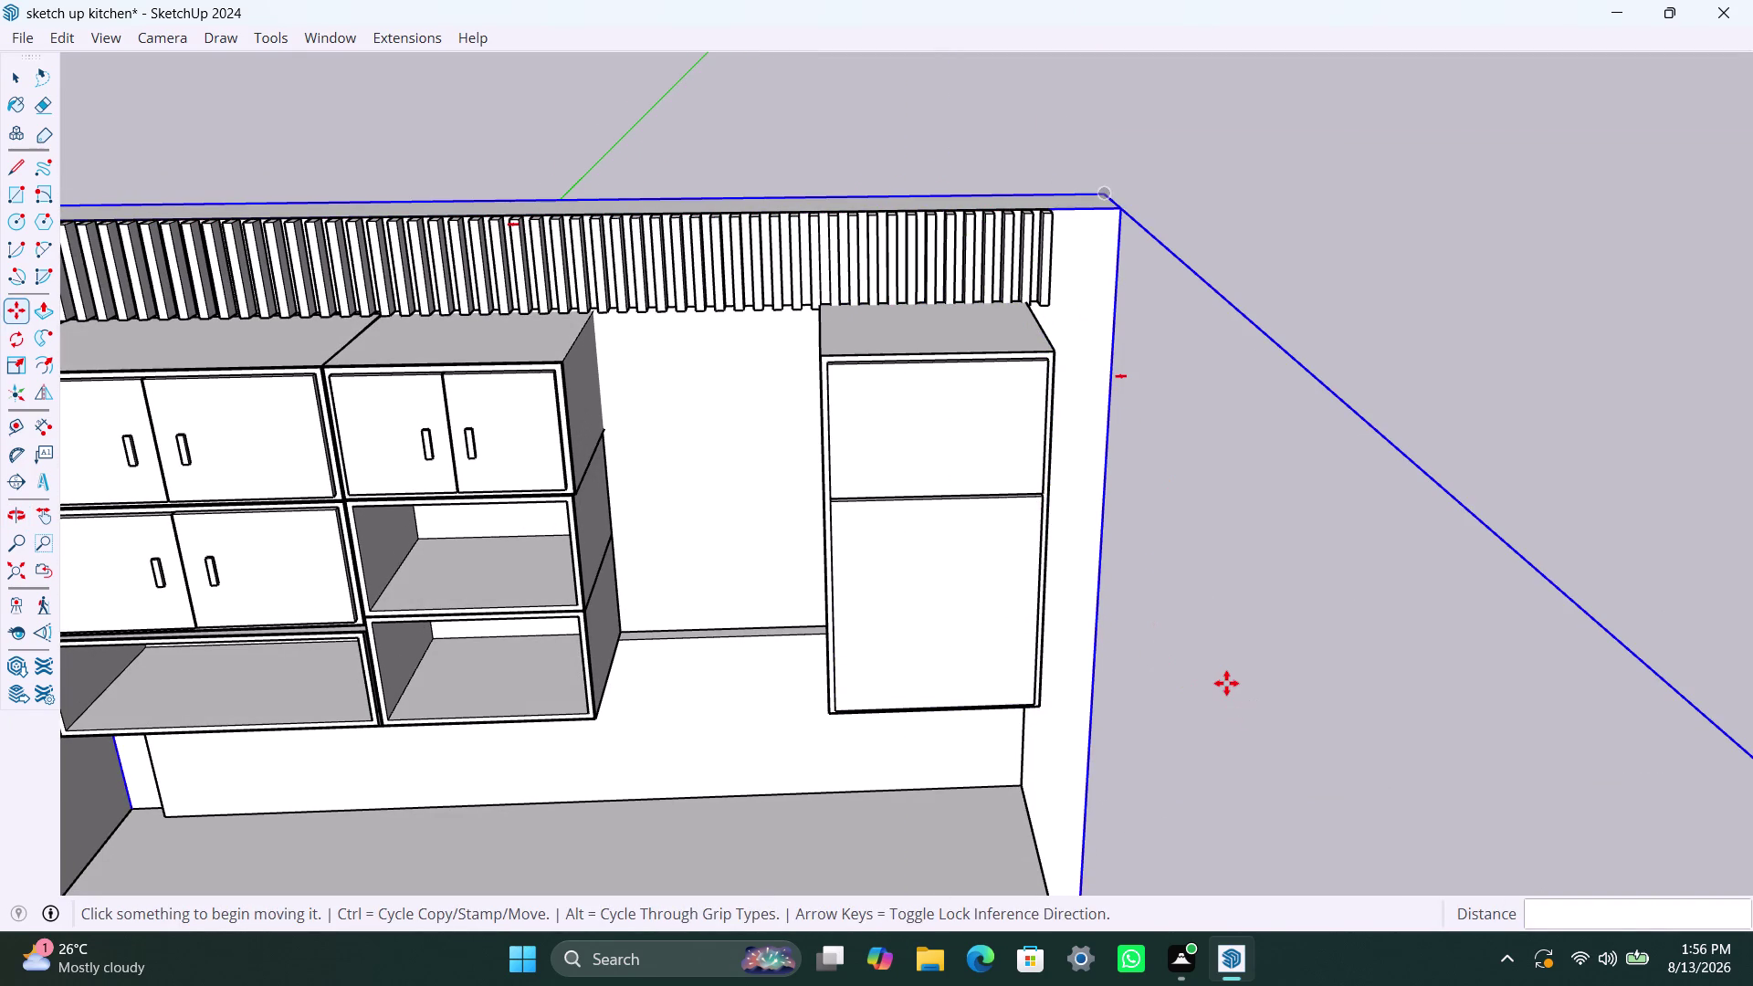
key(slash)
text(55)
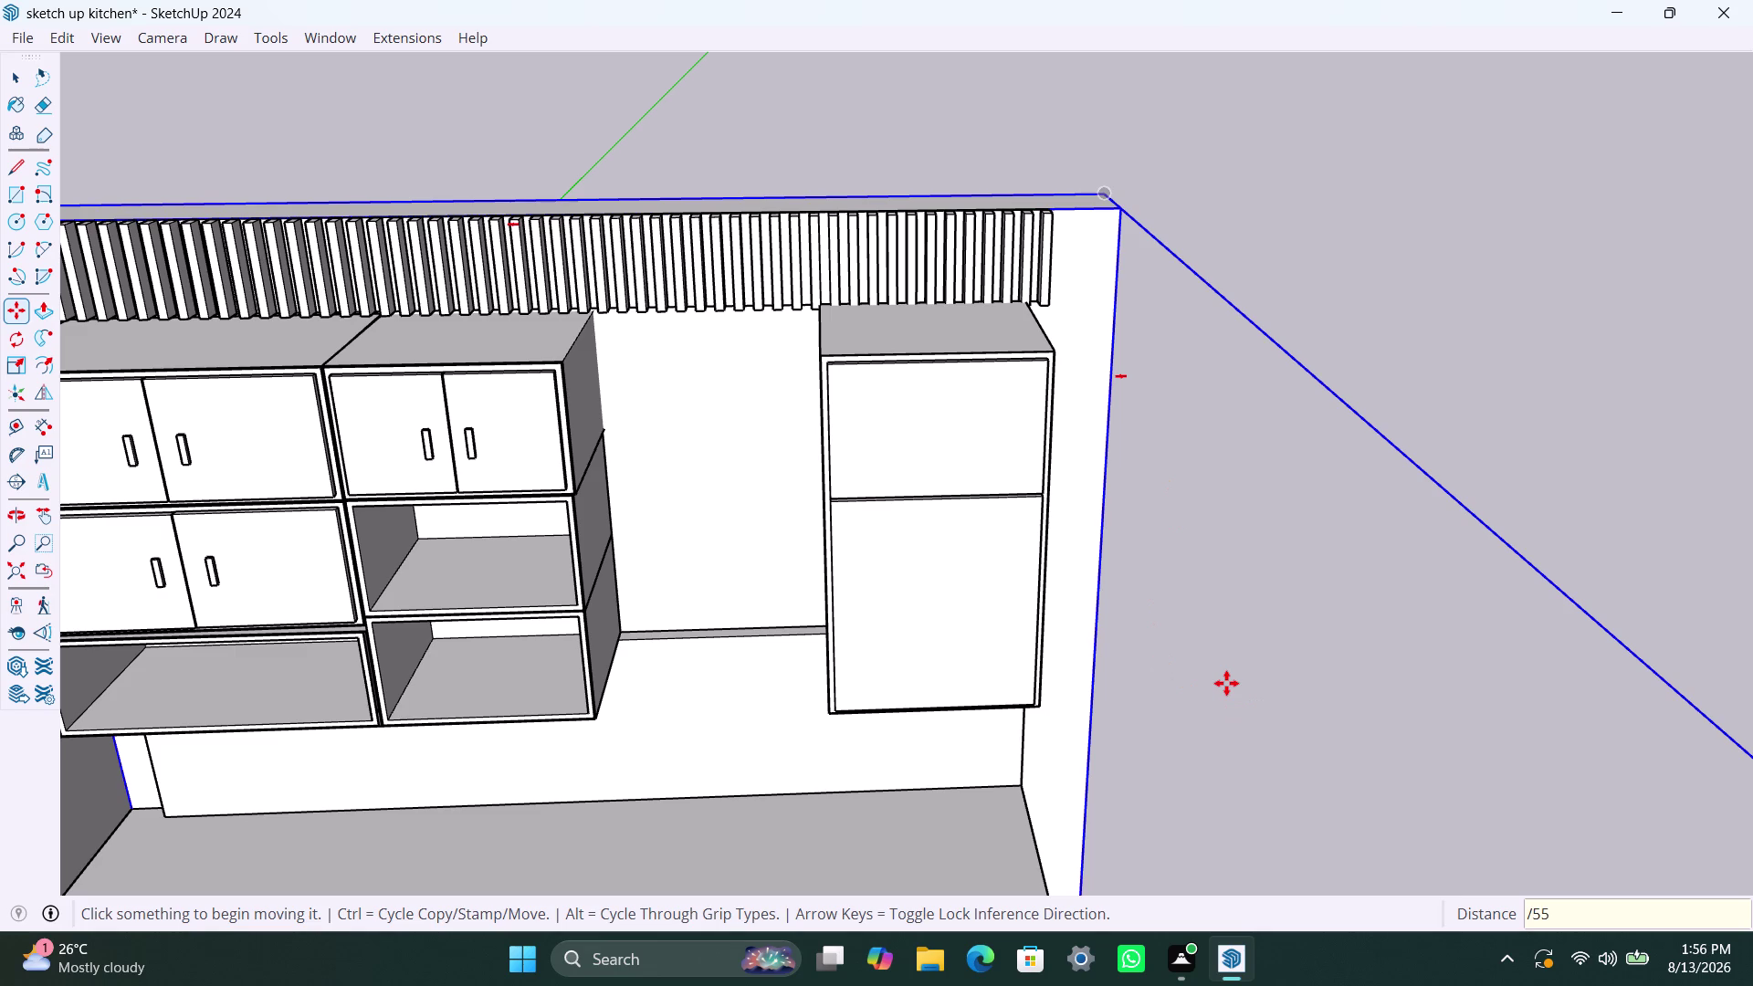
key(Return)
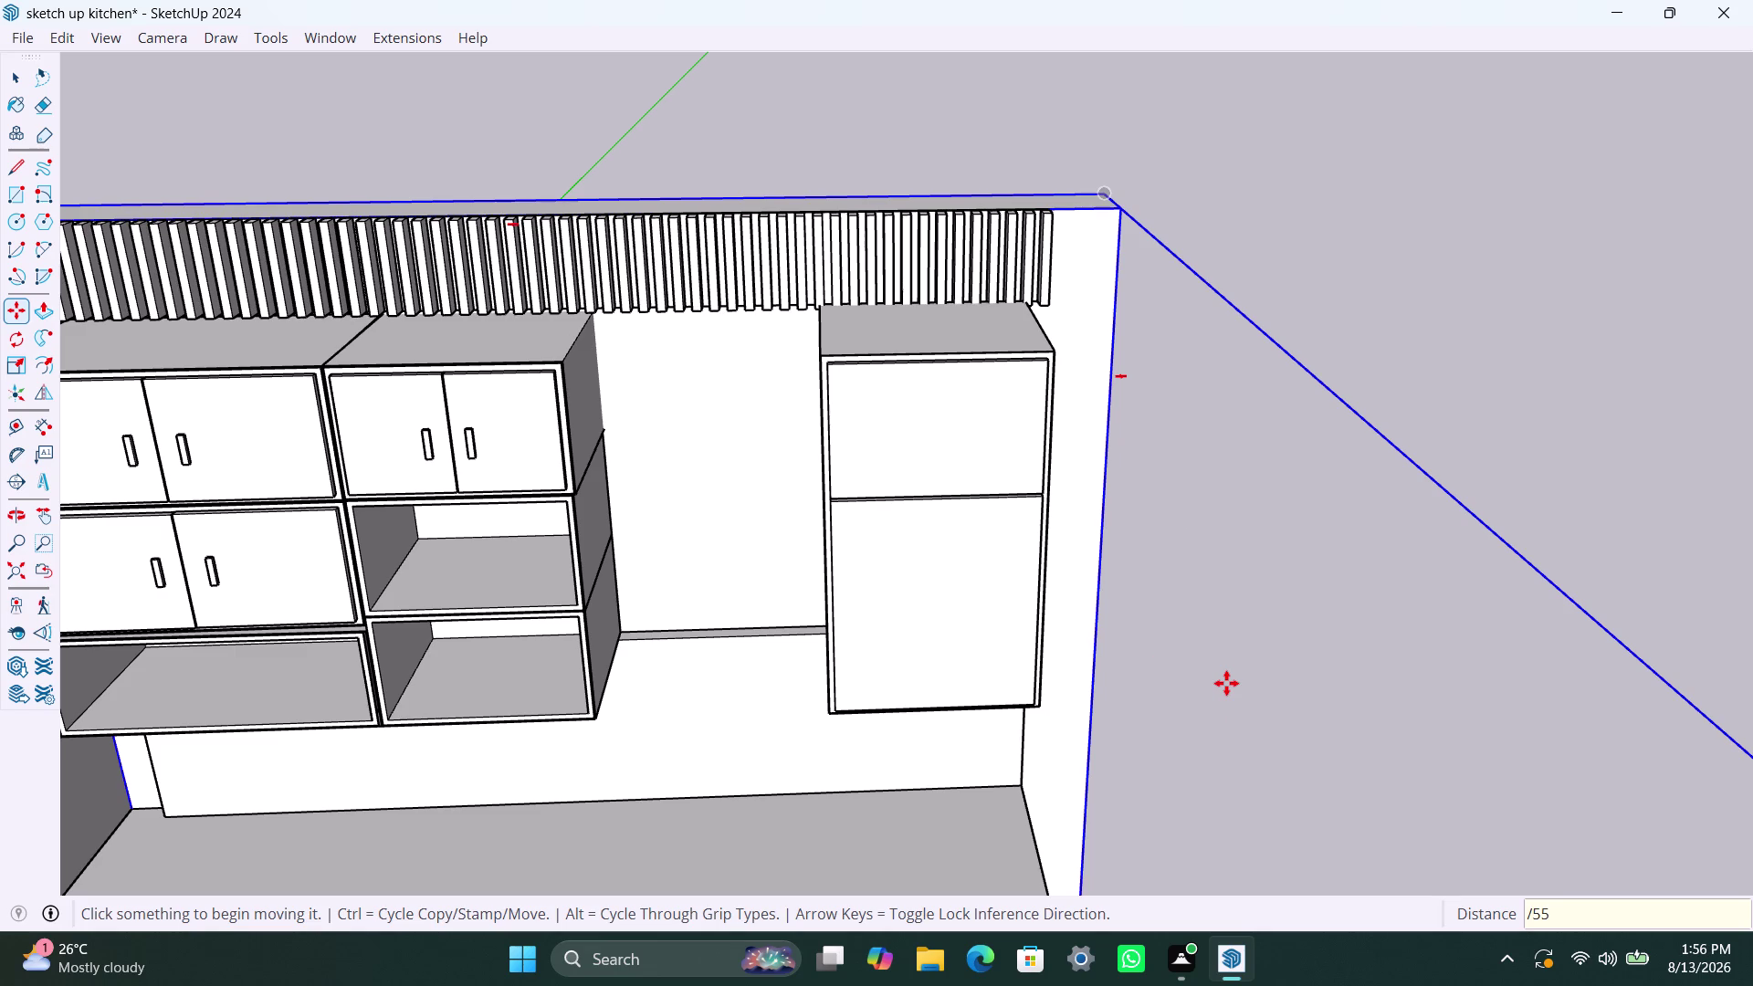
text('60)
key(Return)
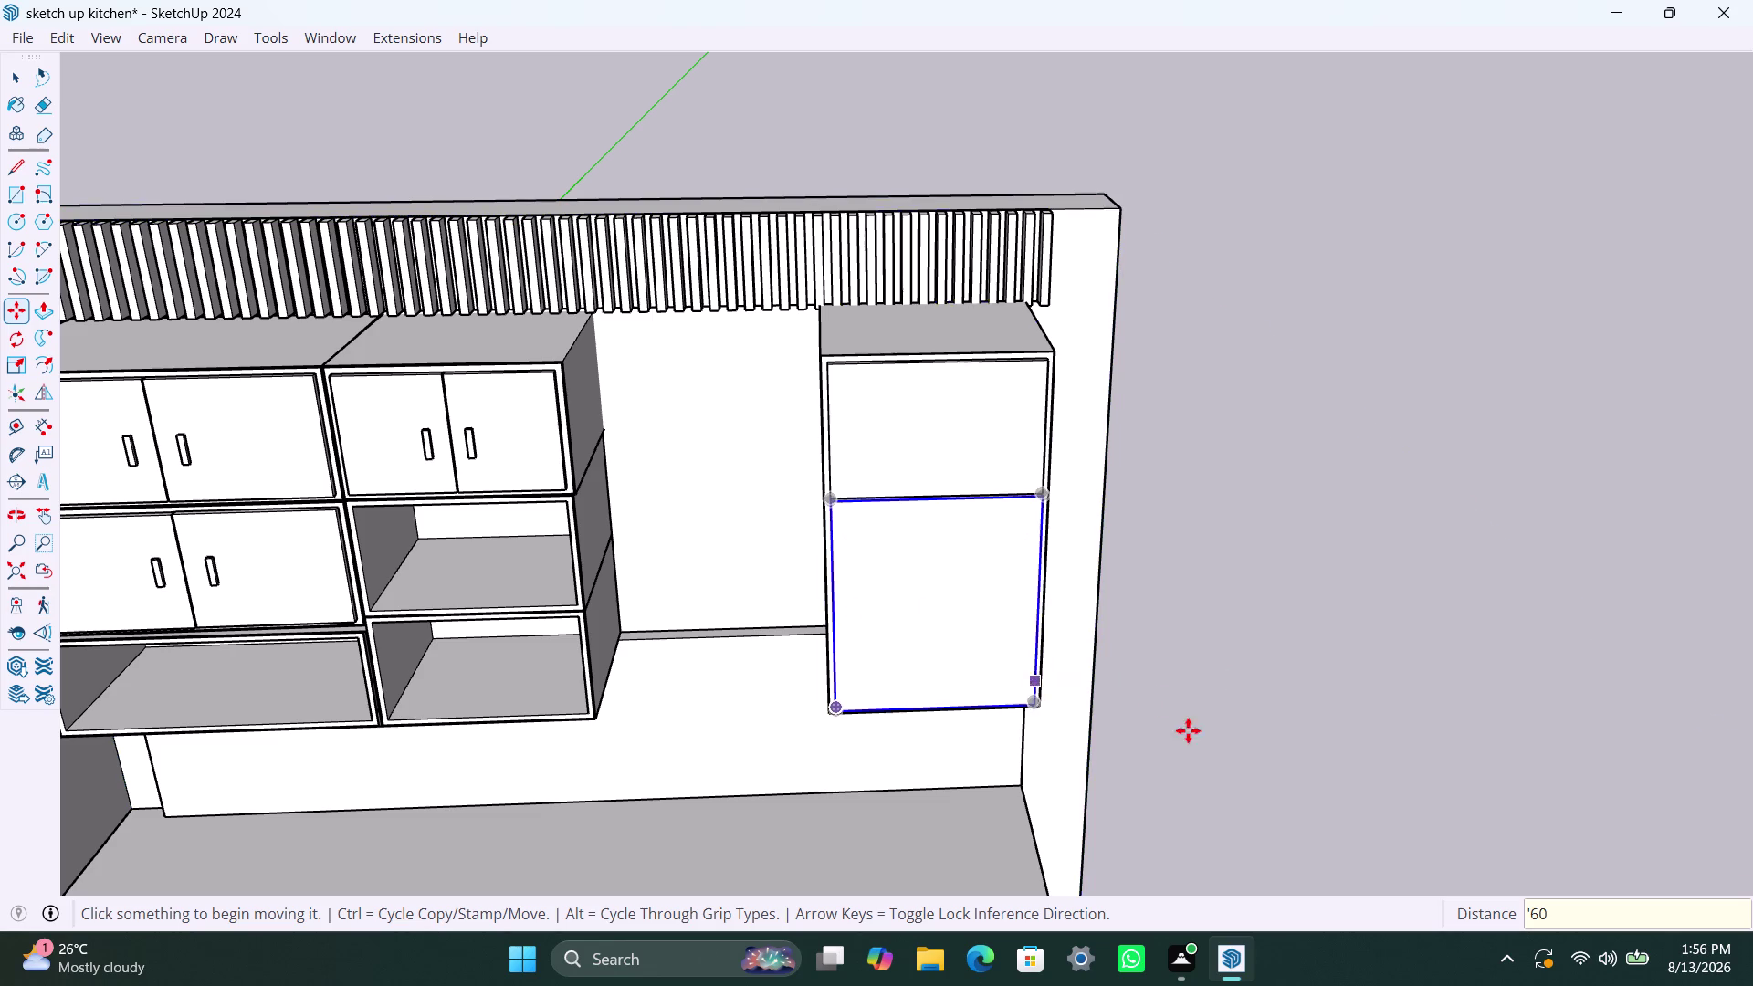
key(slash)
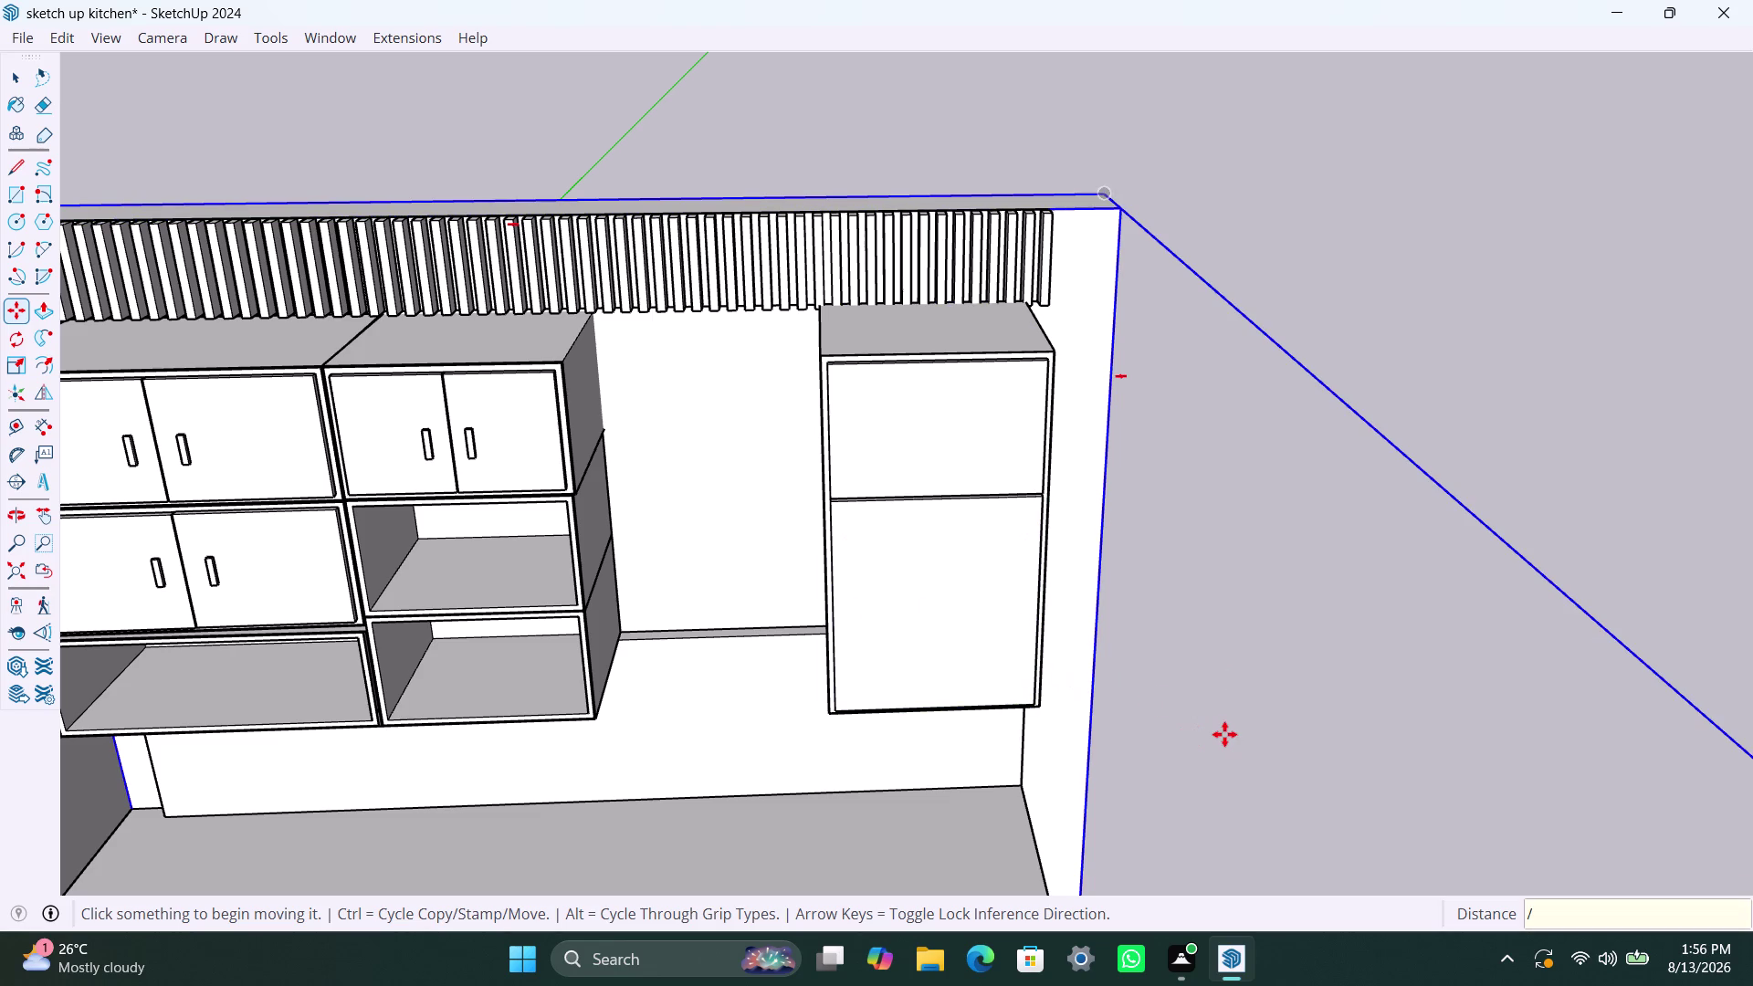
text(60)
key(Return)
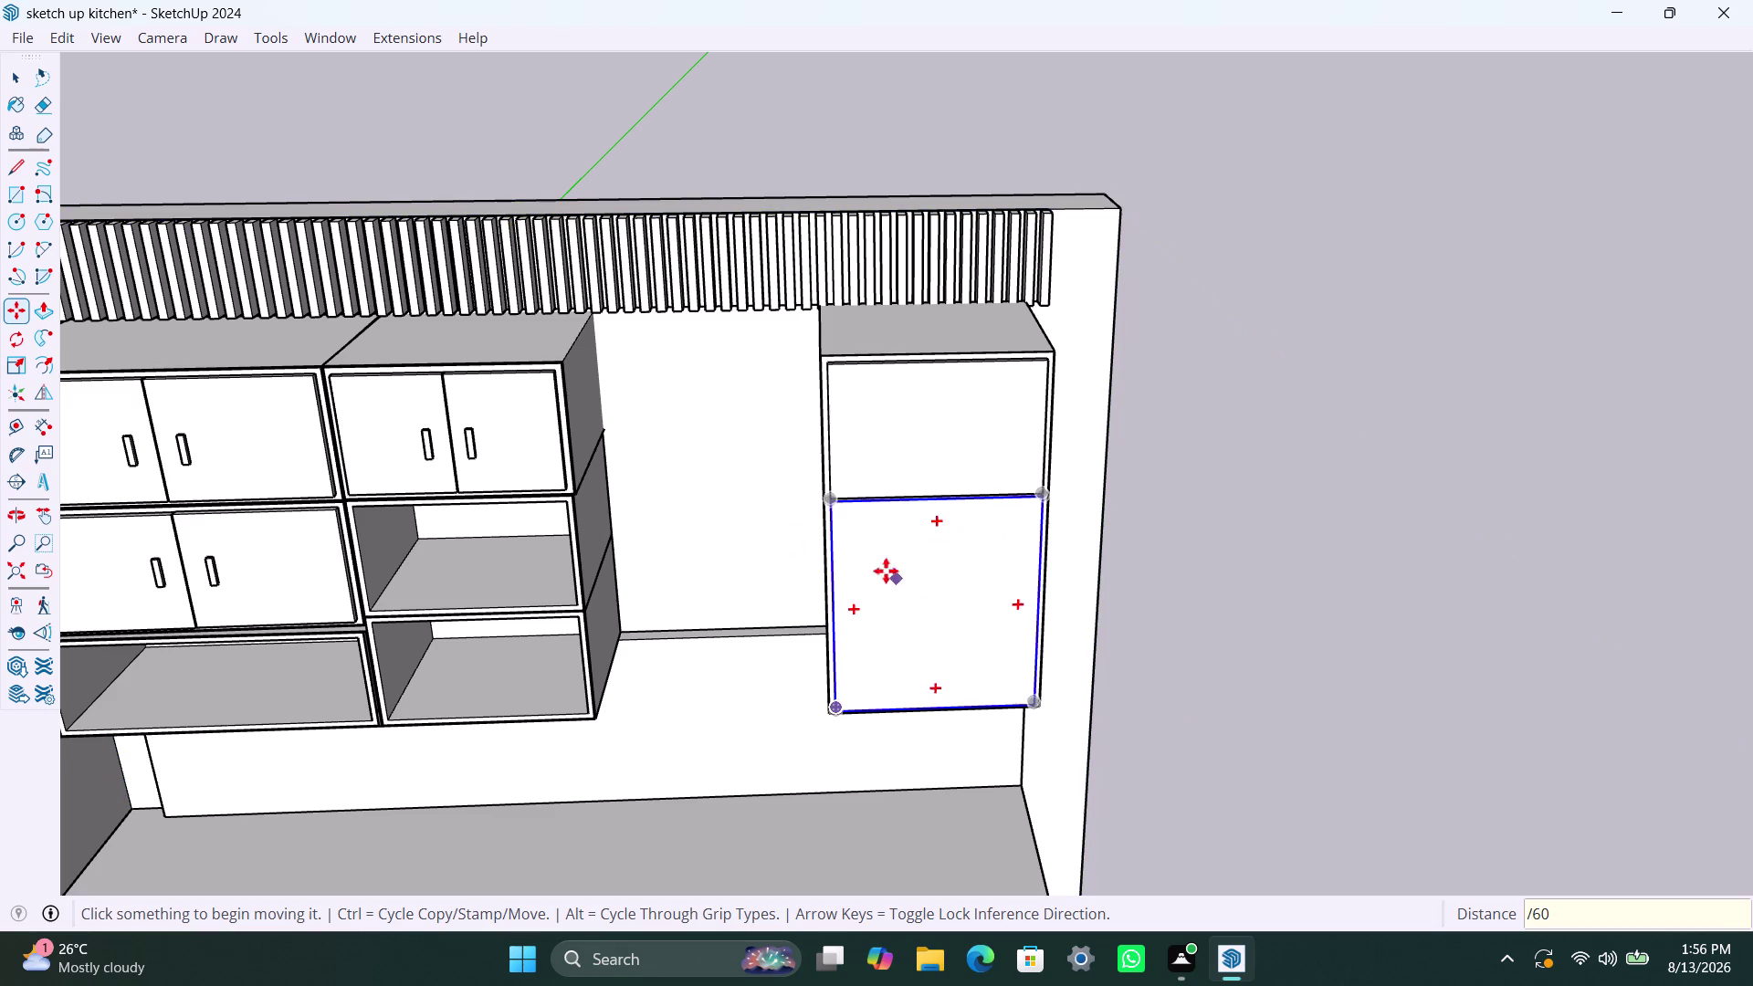
scroll(down, 3)
scroll(down, 3)
key(space)
click(1138, 420)
scroll(down, 3)
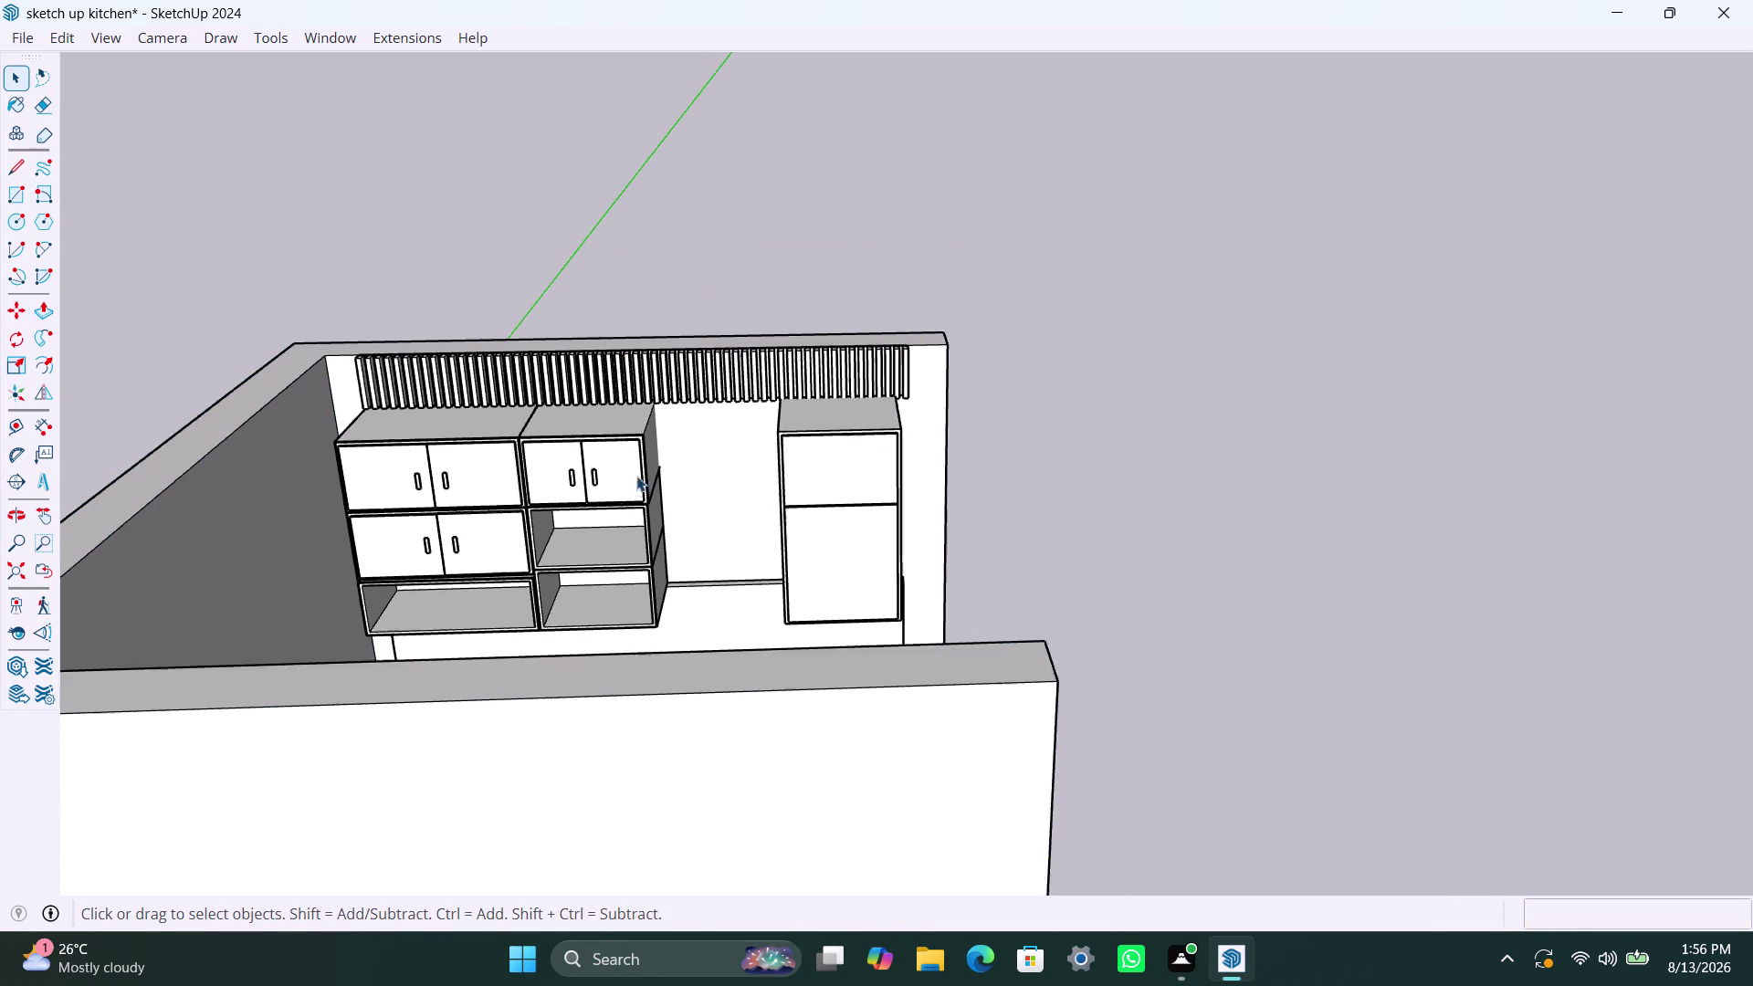
scroll(down, 3)
middle_drag(648, 509, 681, 498)
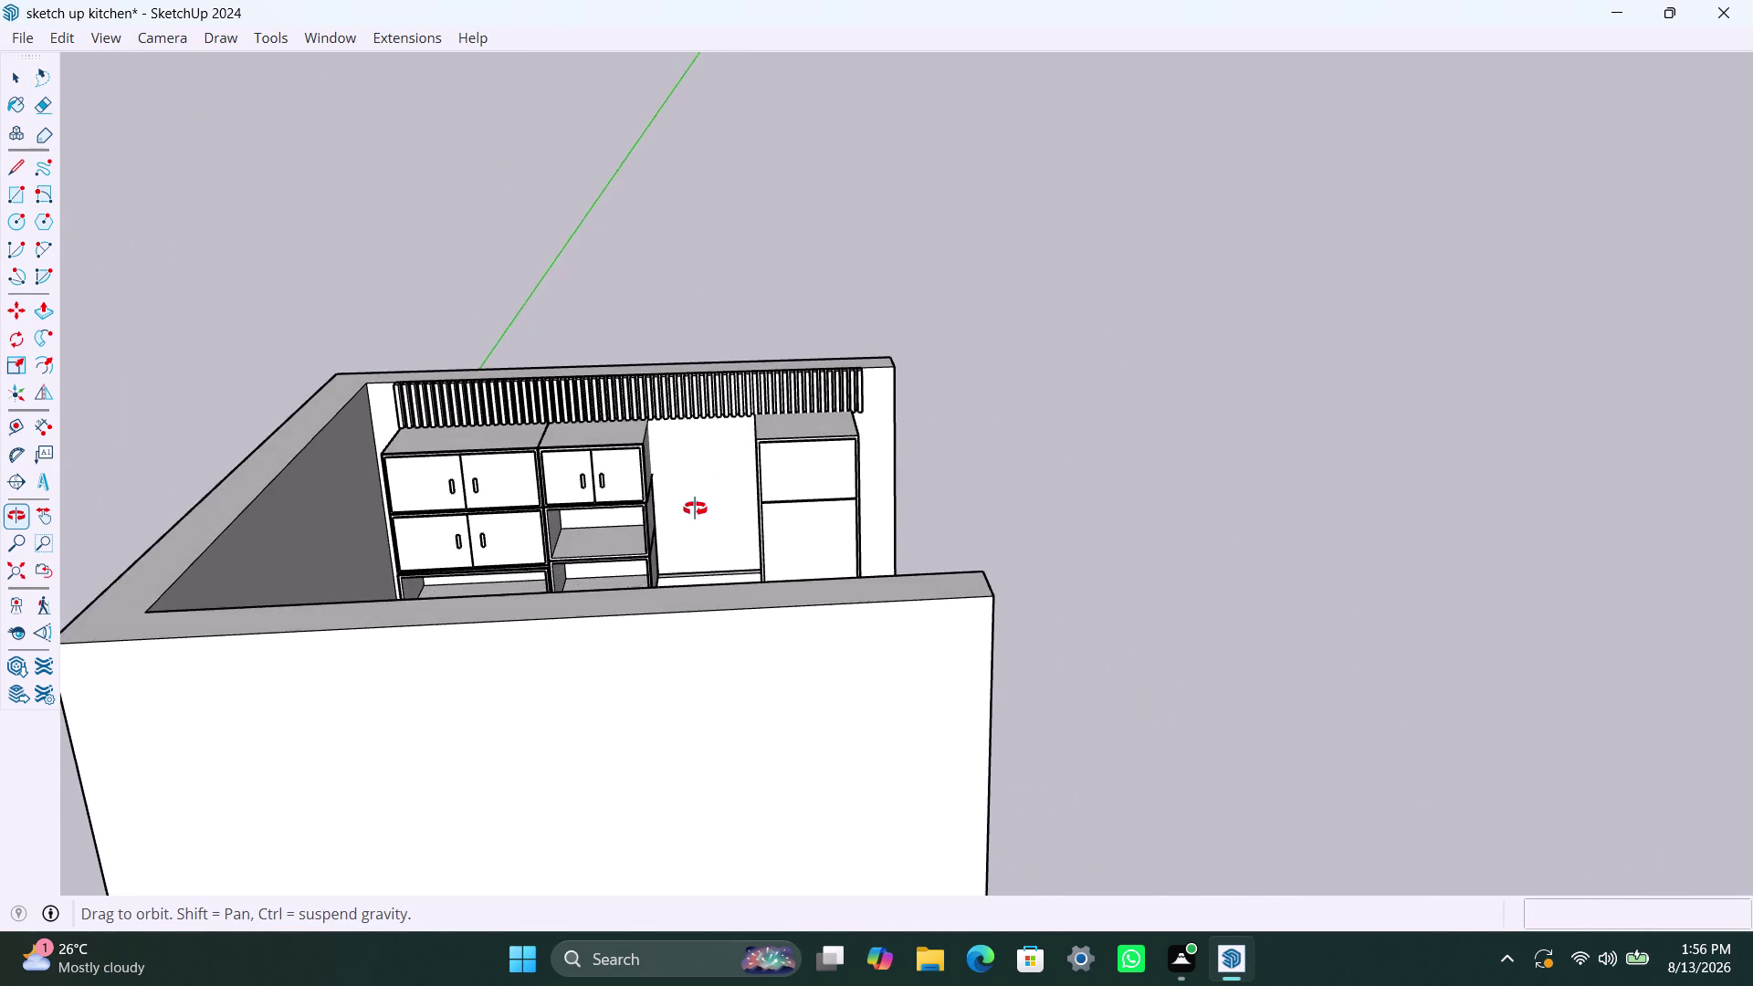
middle_drag(681, 498, 717, 517)
scroll(up, 3)
scroll(down, 3)
middle_drag(770, 558, 758, 567)
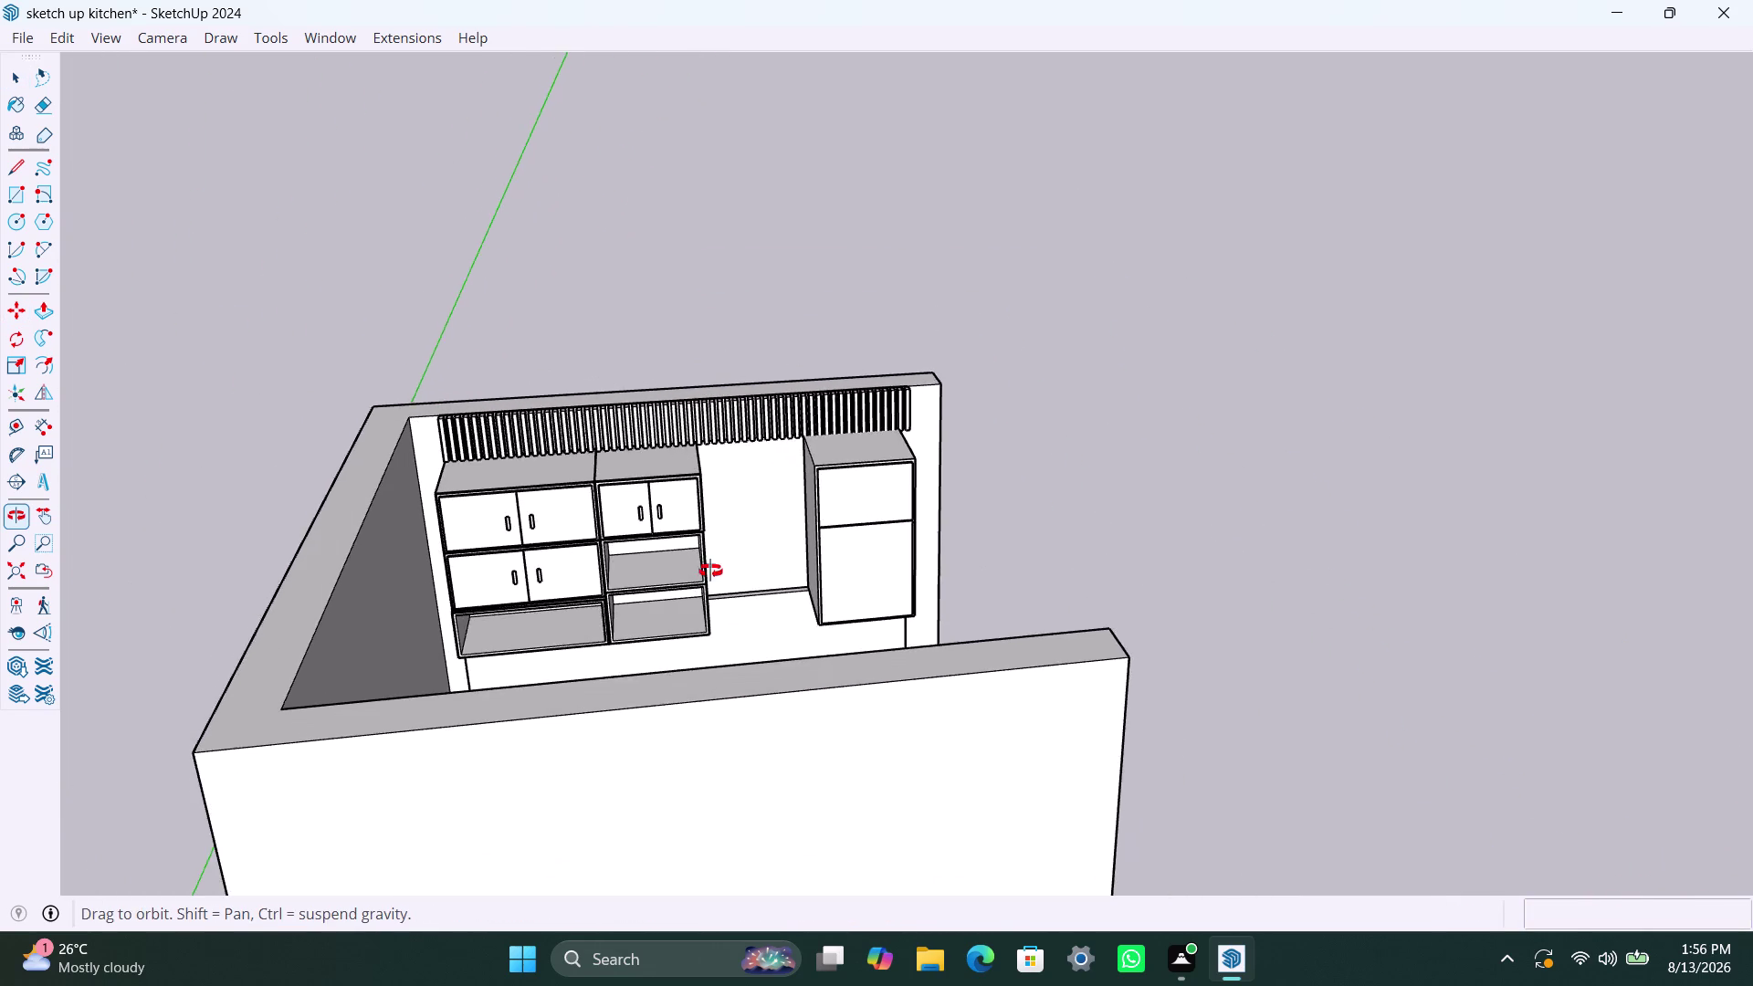
middle_drag(758, 567, 702, 580)
scroll(up, 3)
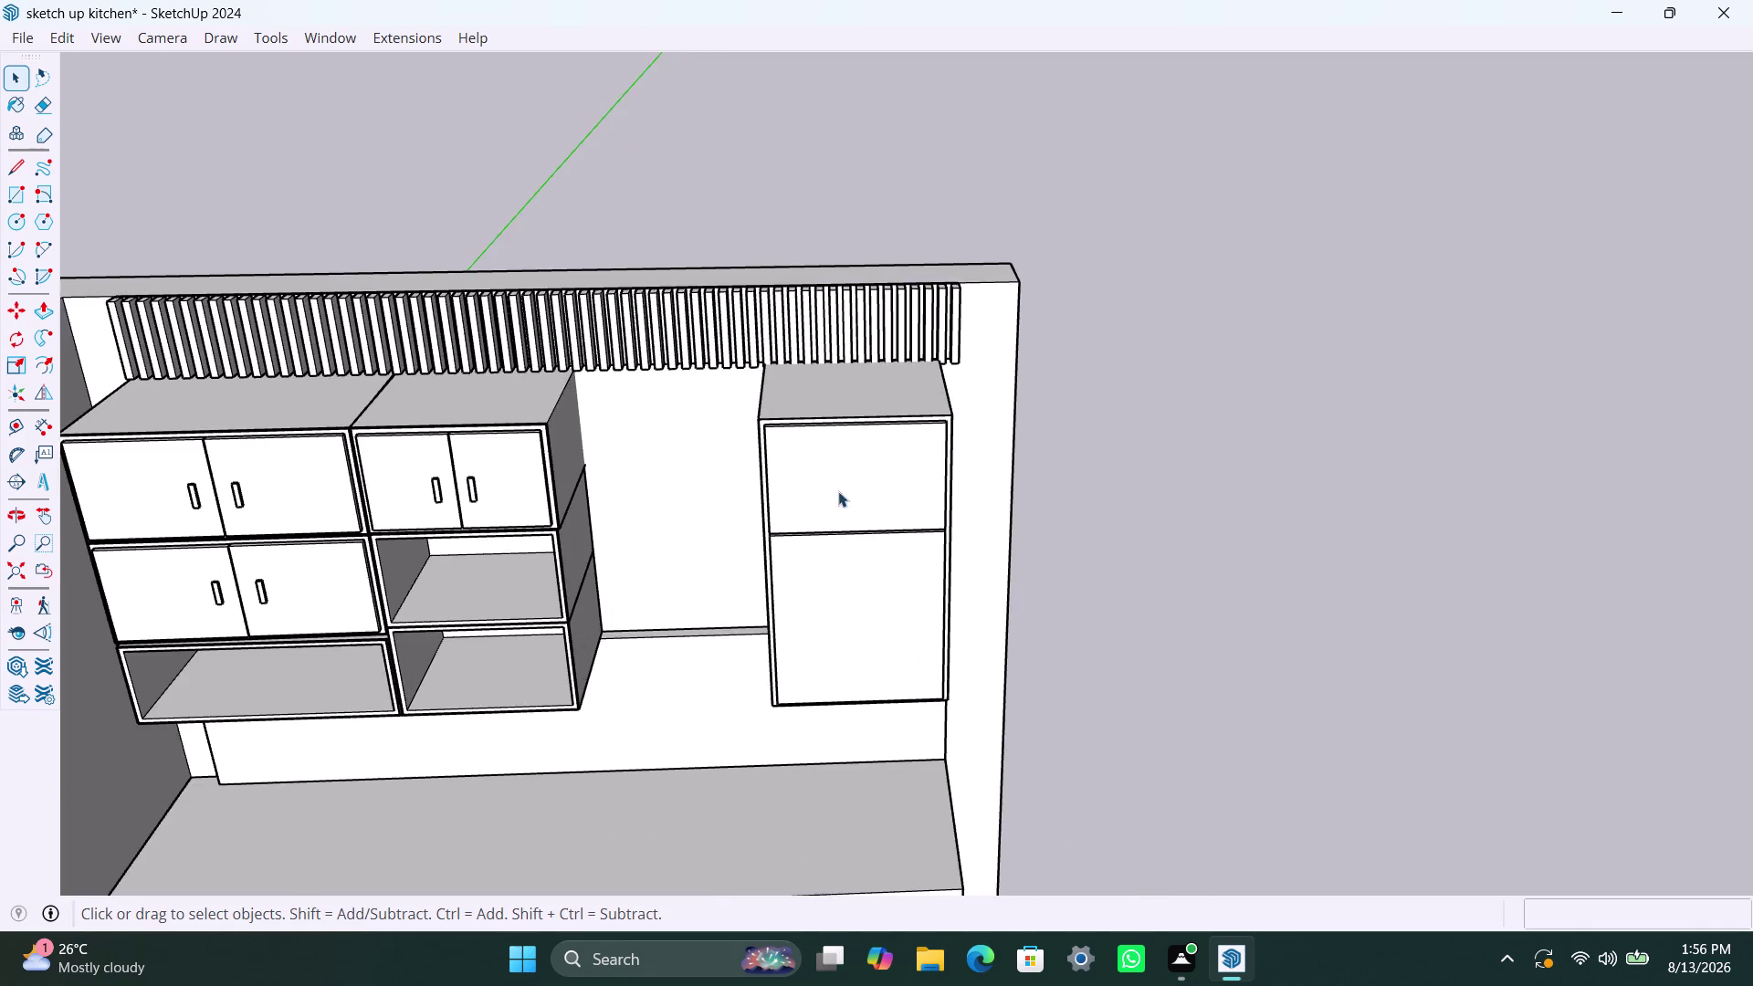
scroll(down, 3)
middle_drag(811, 614, 695, 623)
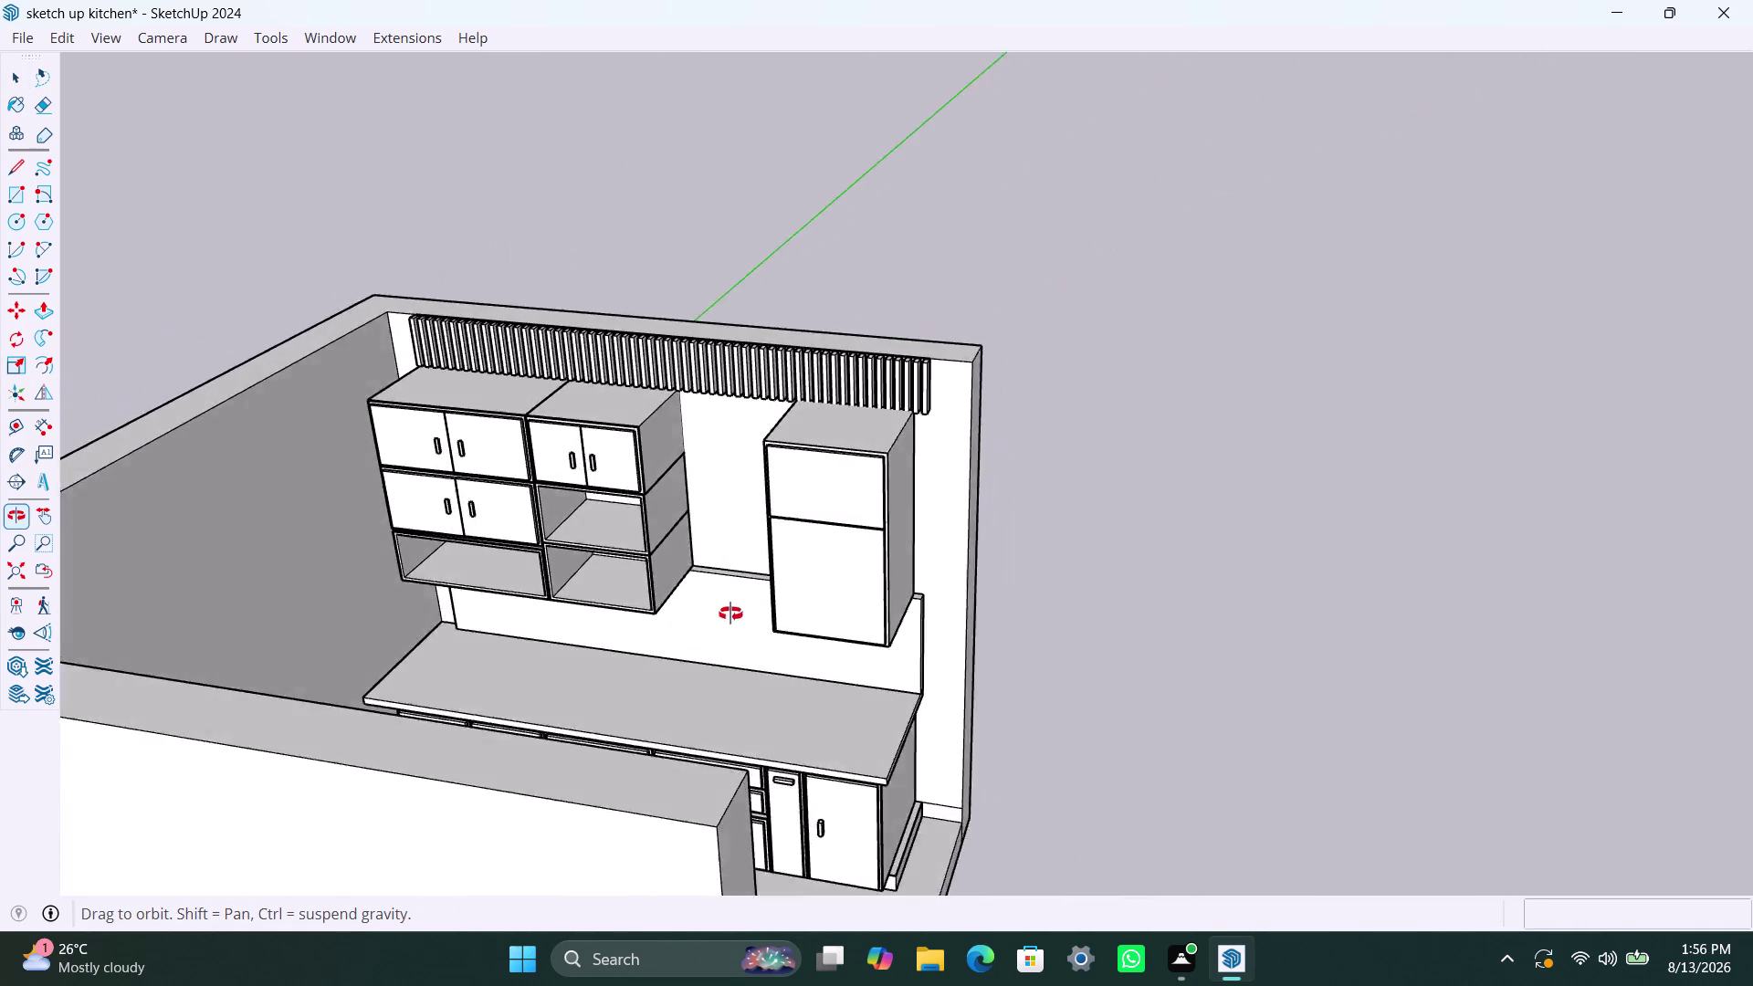
middle_drag(695, 623, 878, 612)
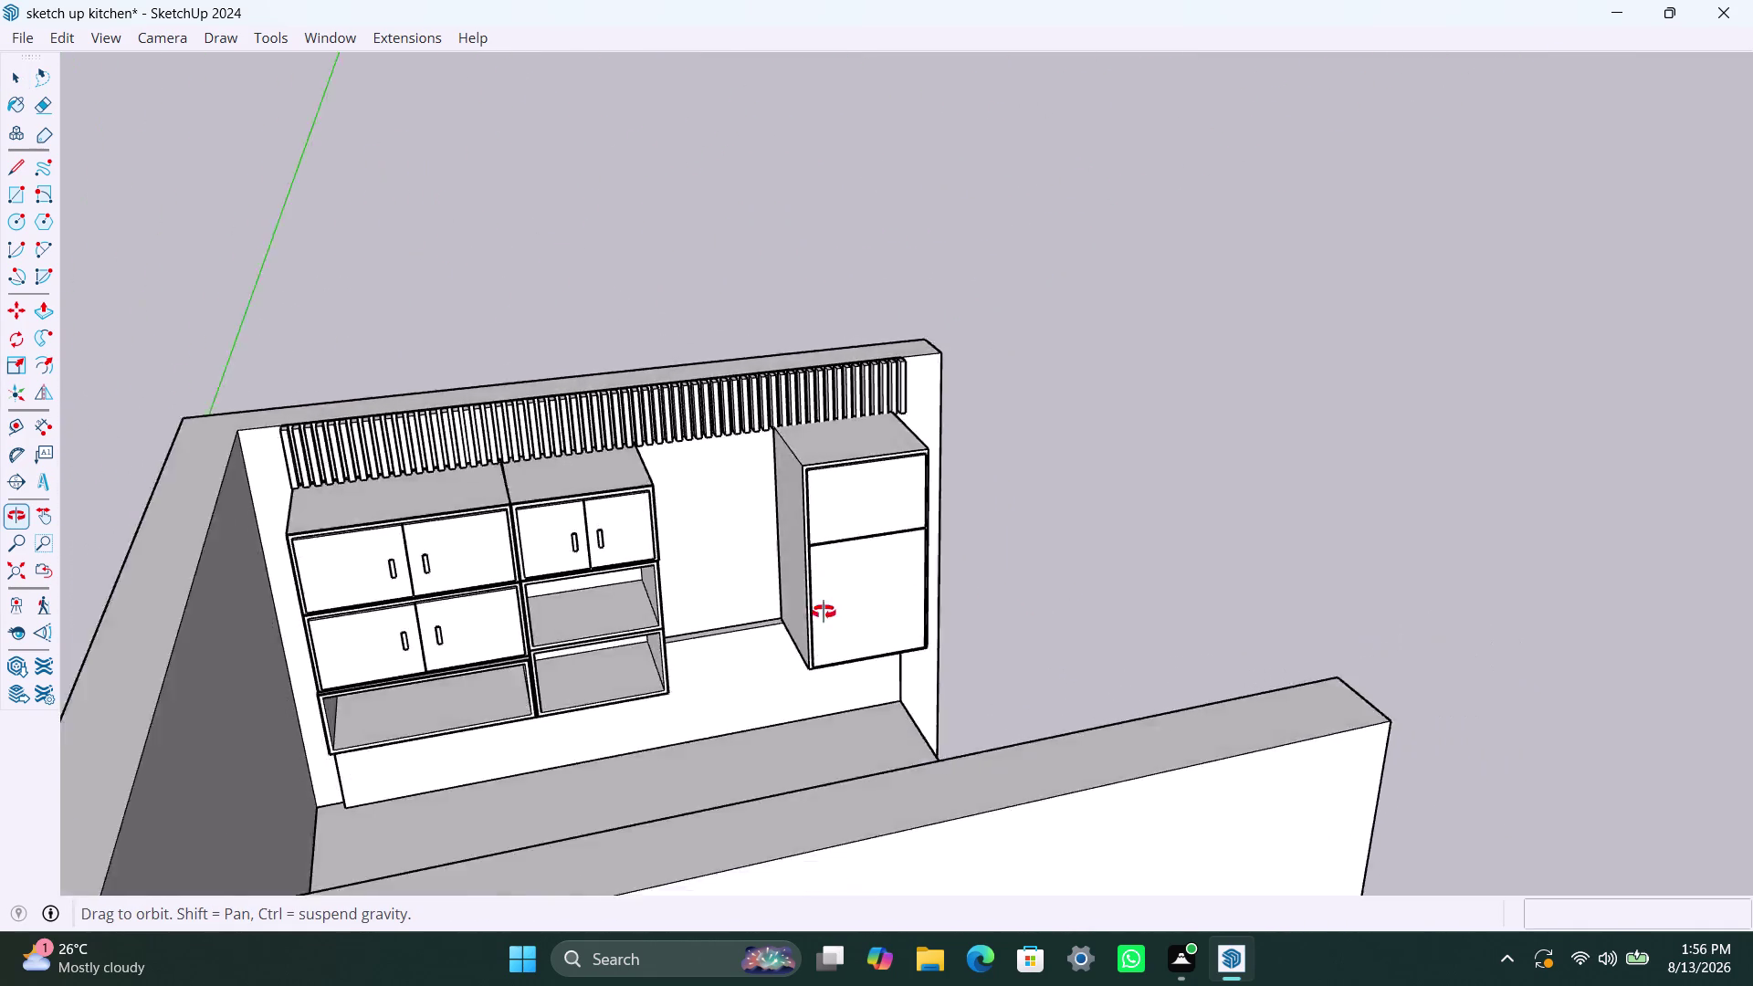
middle_drag(878, 612, 83, 608)
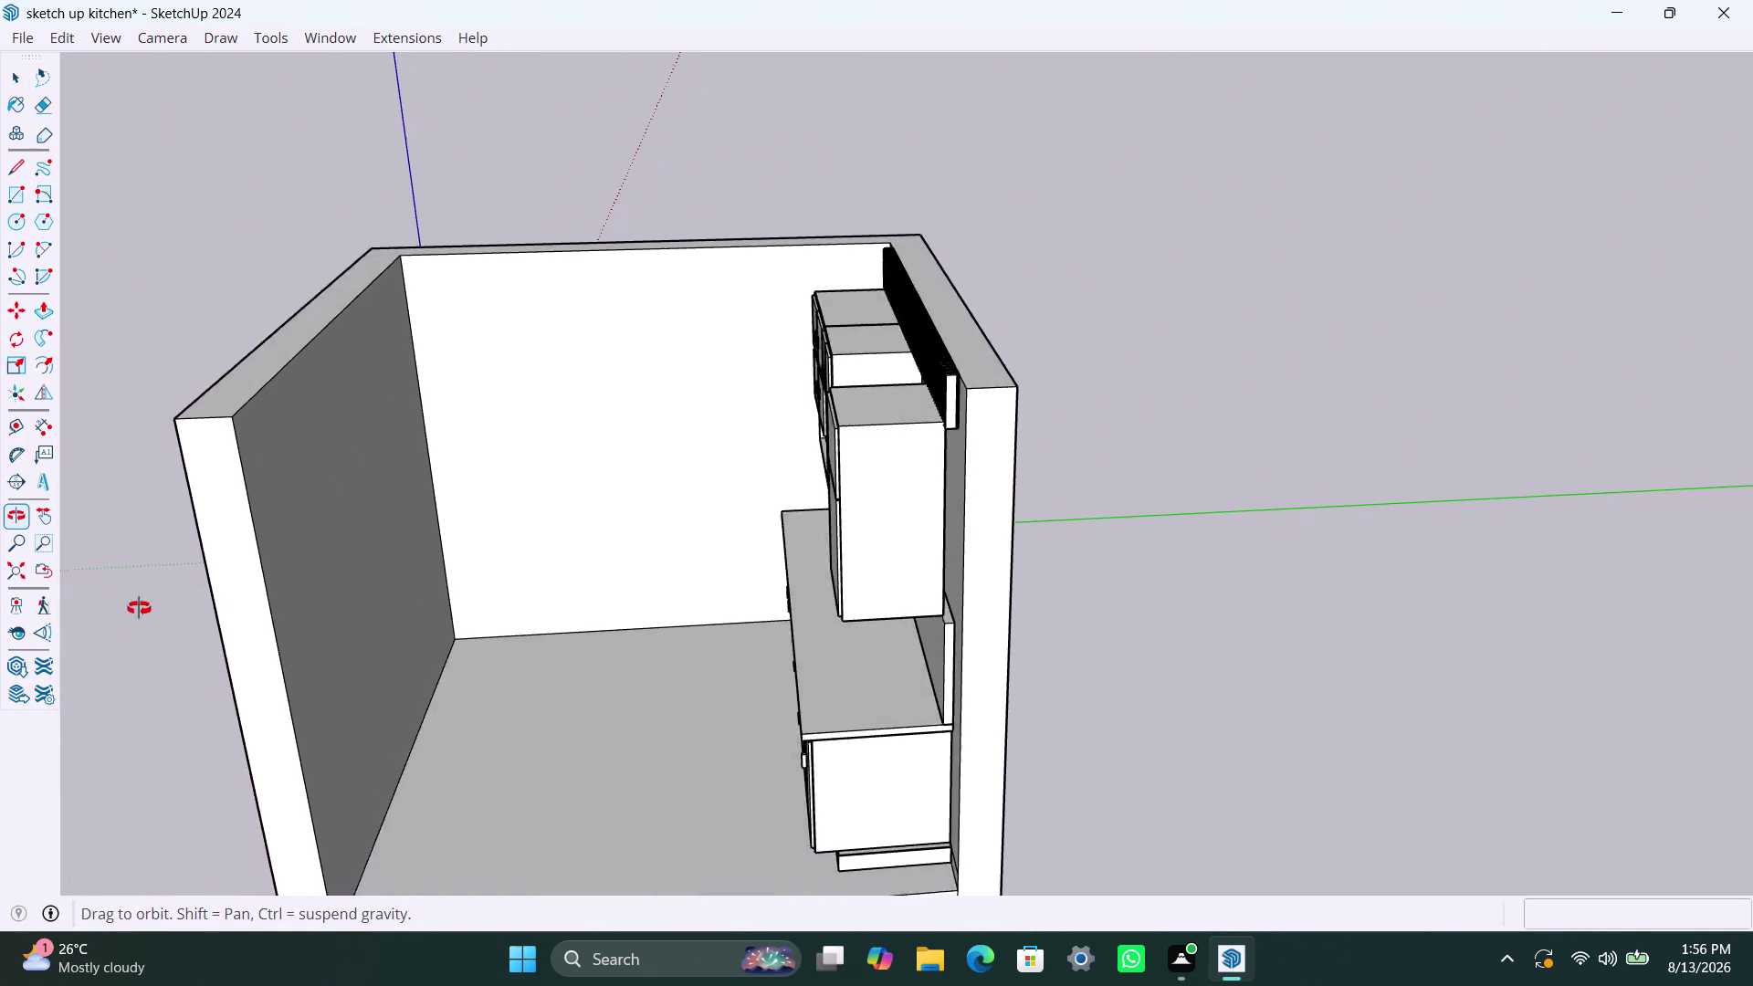
middle_drag(83, 608, 701, 760)
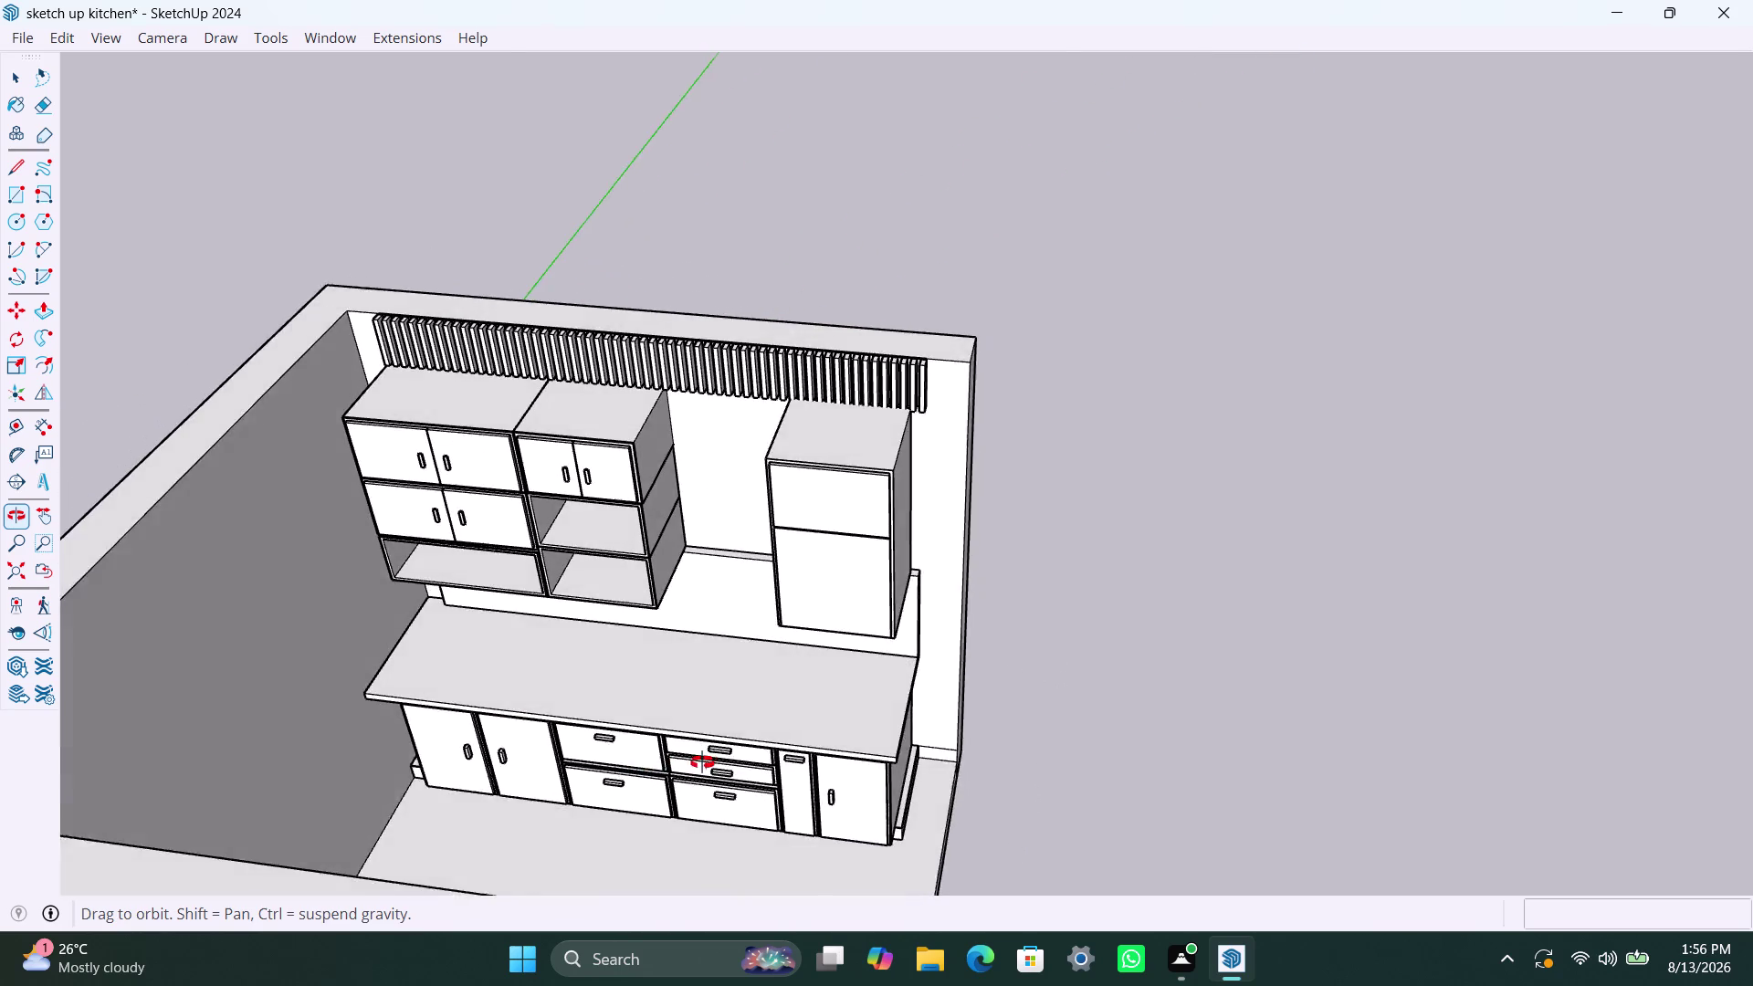
middle_drag(701, 760, 779, 773)
scroll(down, 3)
middle_drag(714, 680, 791, 400)
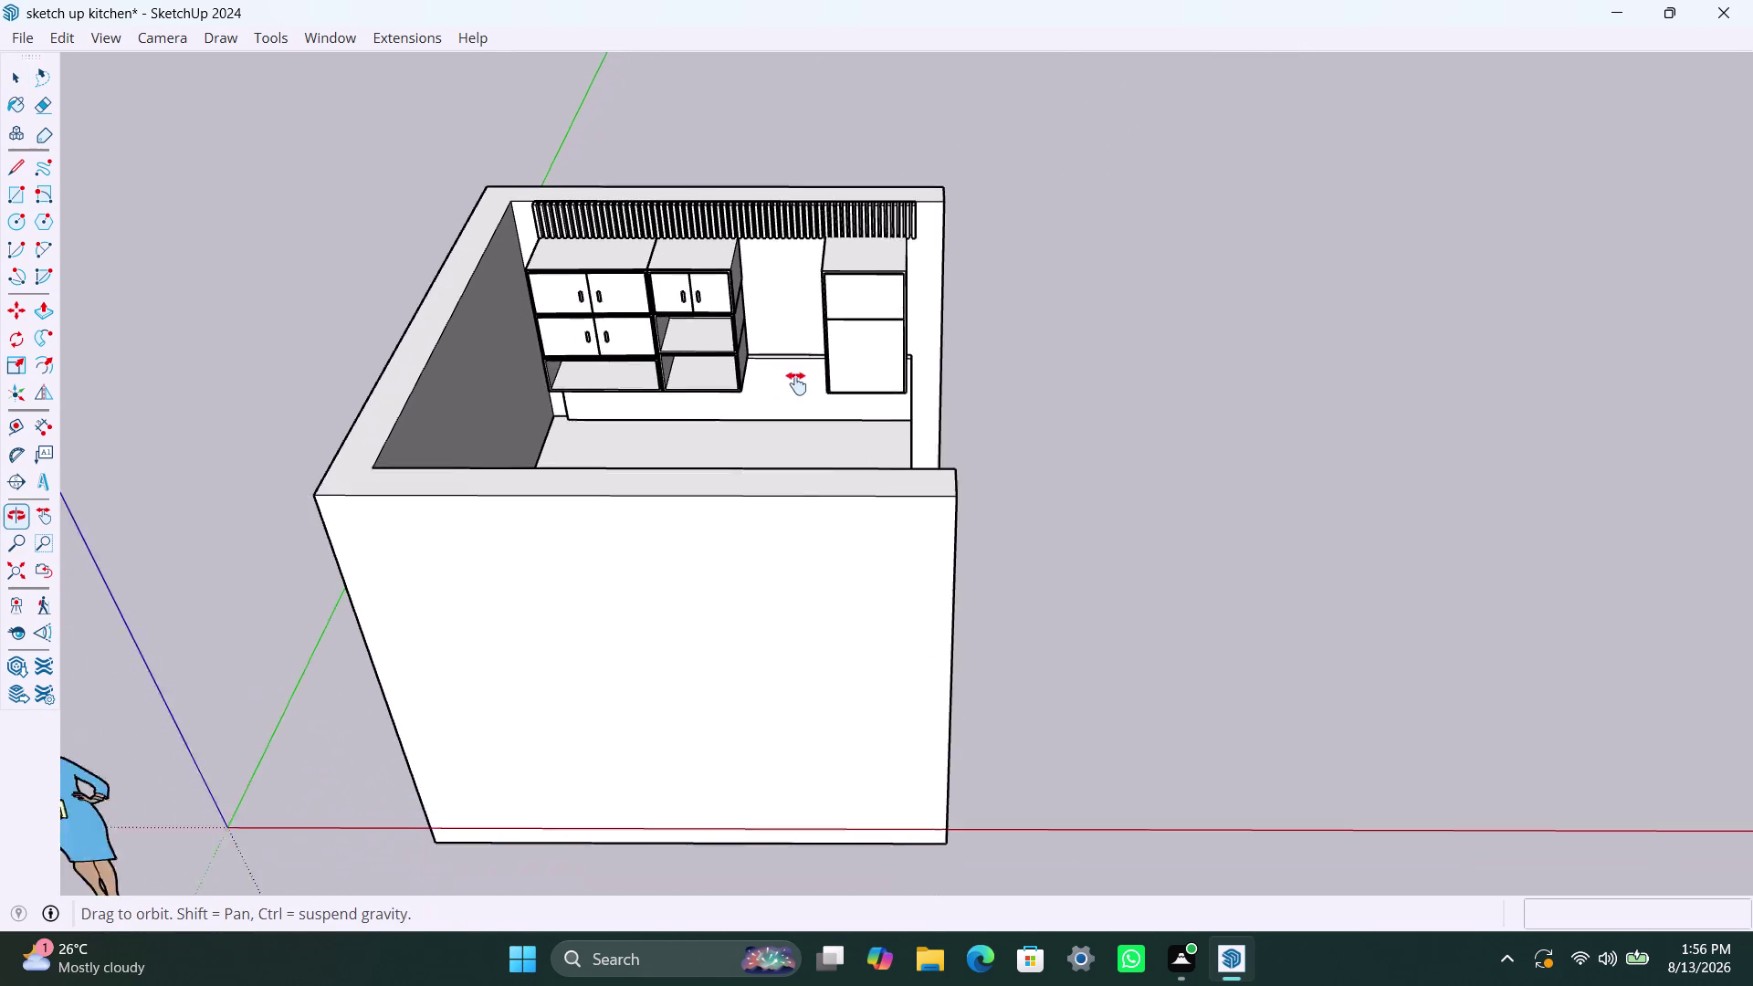
middle_drag(791, 401, 795, 440)
scroll(up, 3)
middle_drag(784, 432, 758, 605)
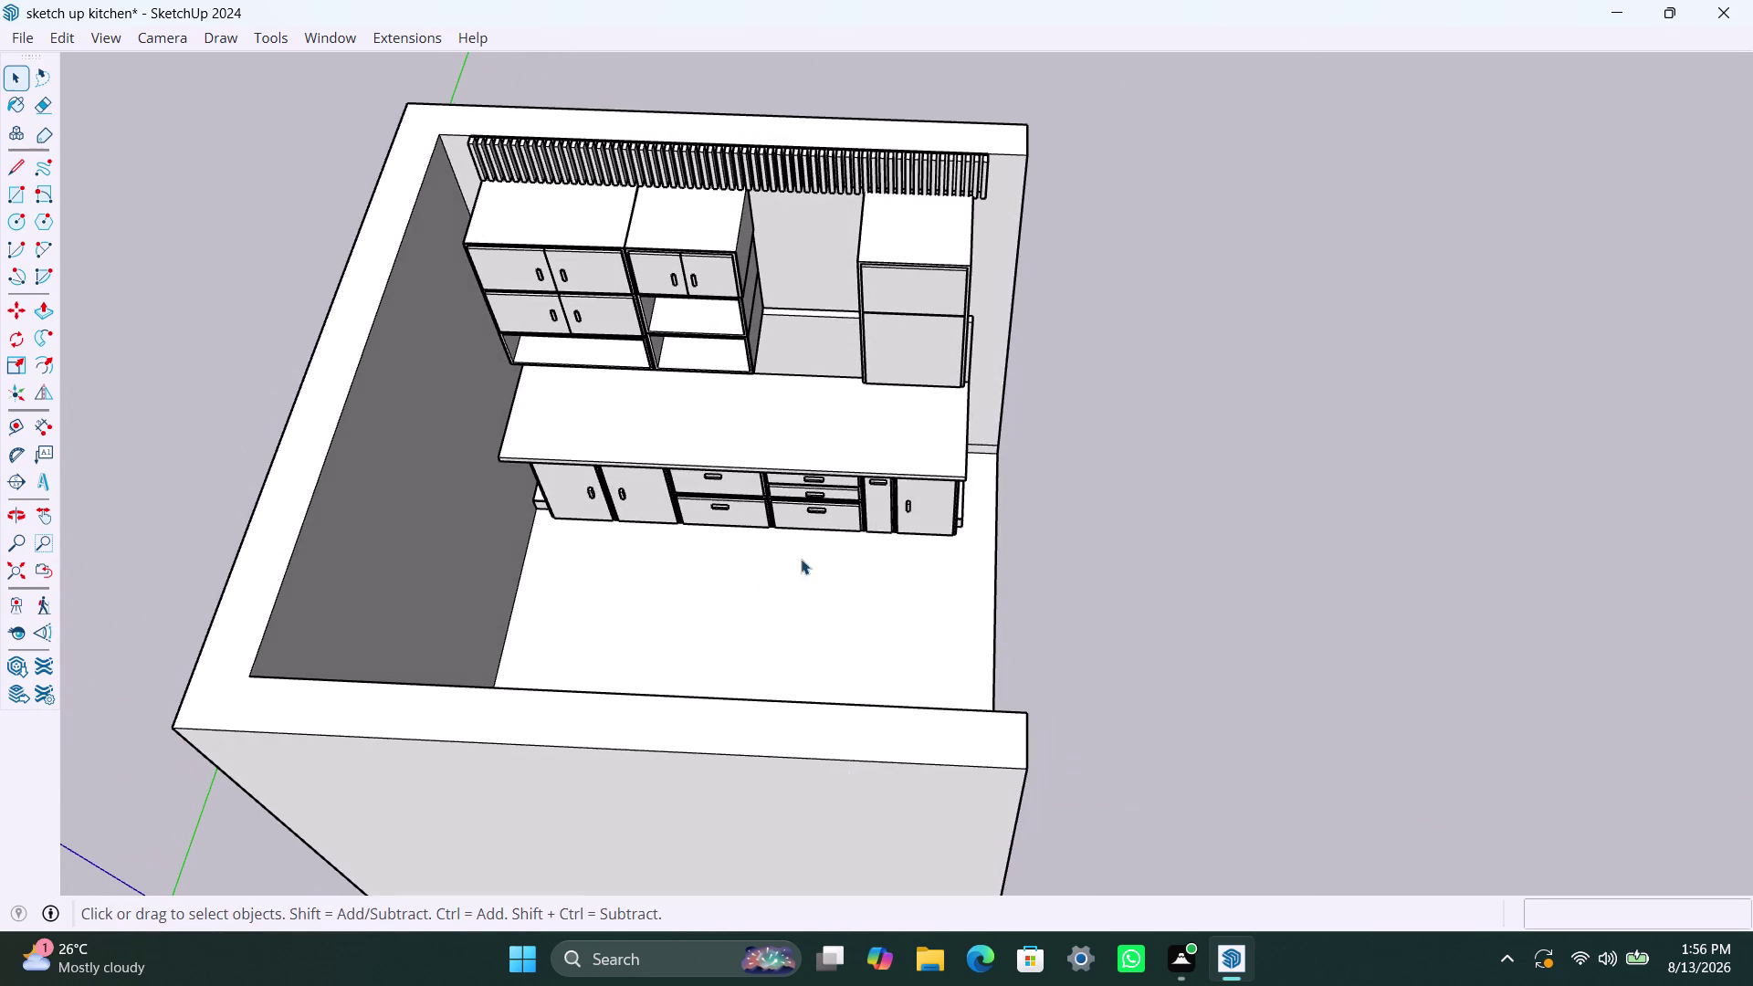
scroll(up, 3)
middle_drag(868, 539, 780, 557)
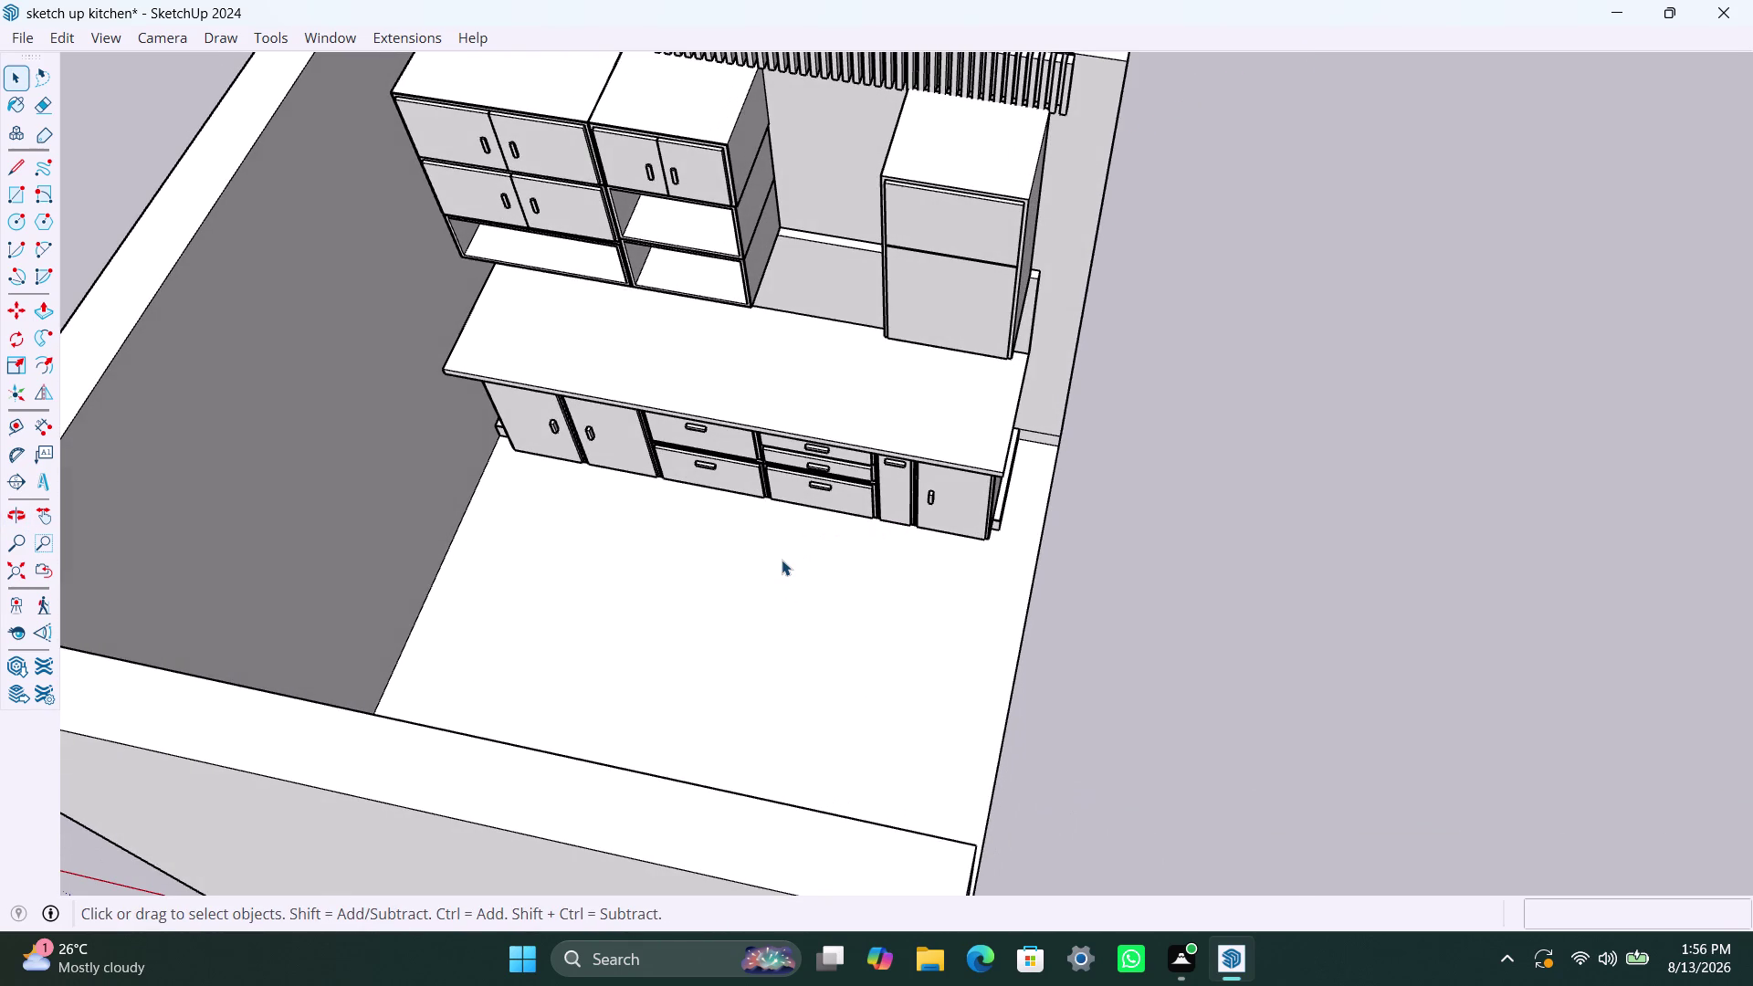